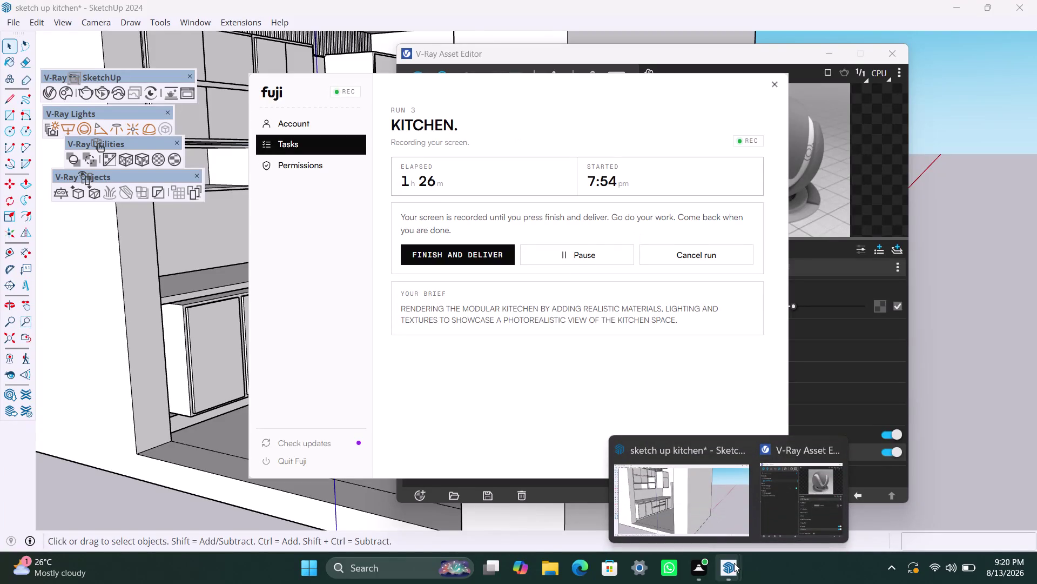
Close Fuji and return to the SketchUp kitchen model window.
click(733, 561)
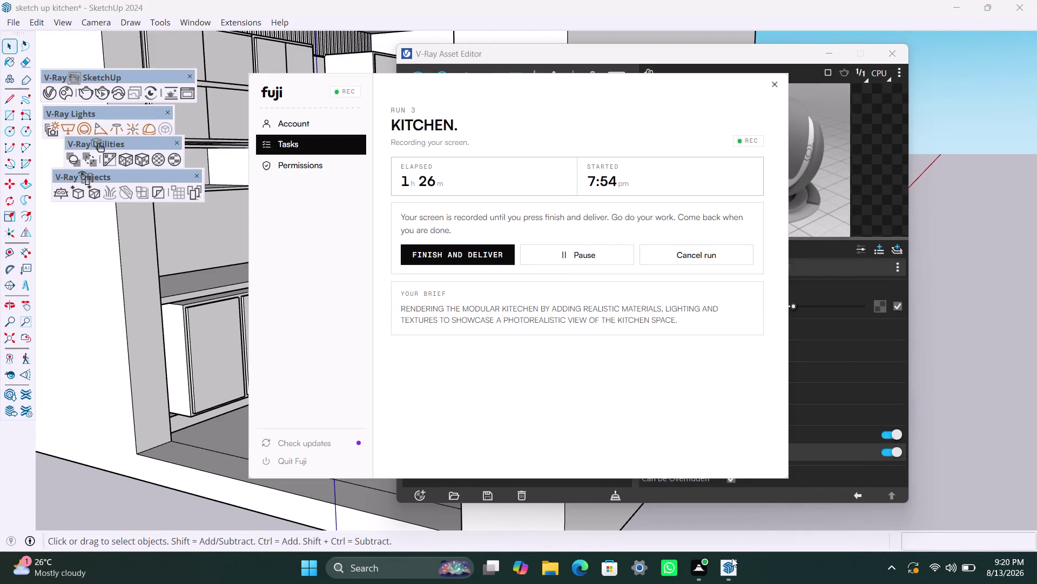
click(731, 566)
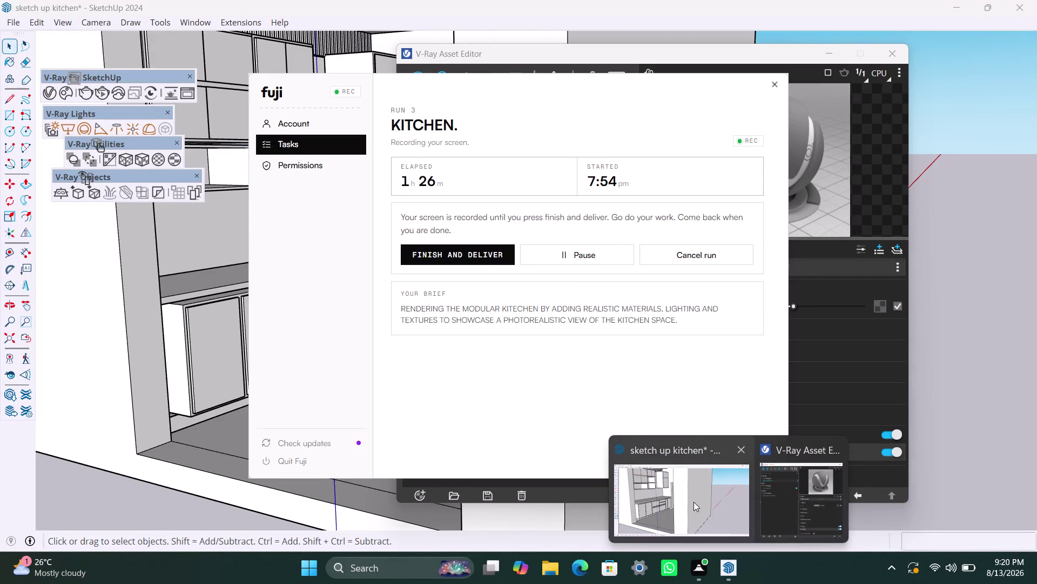
click(694, 501)
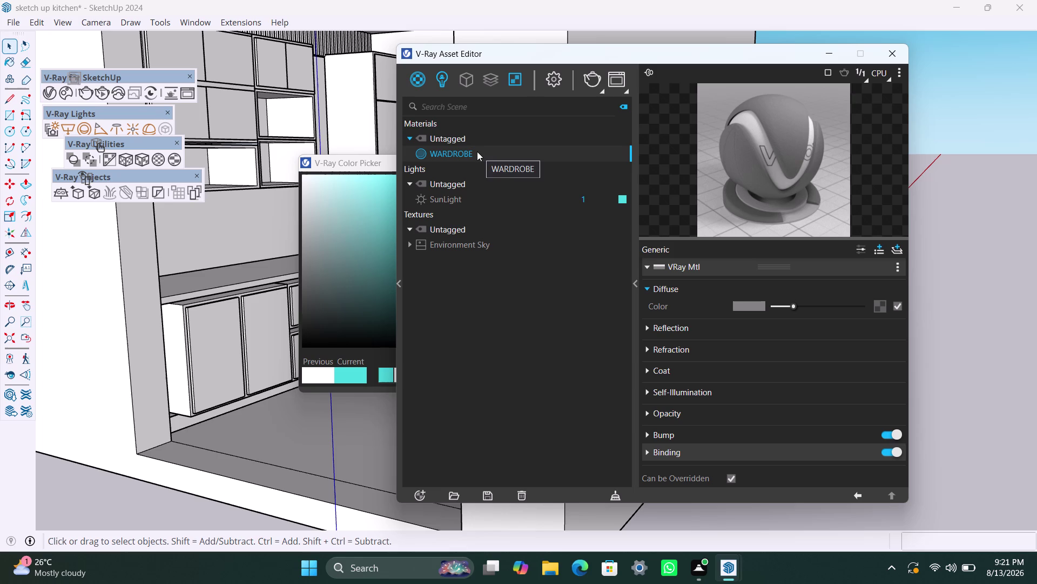
Set the WARDROBE material's diffuse colour to a dark, muted teal.
click(752, 303)
click(497, 261)
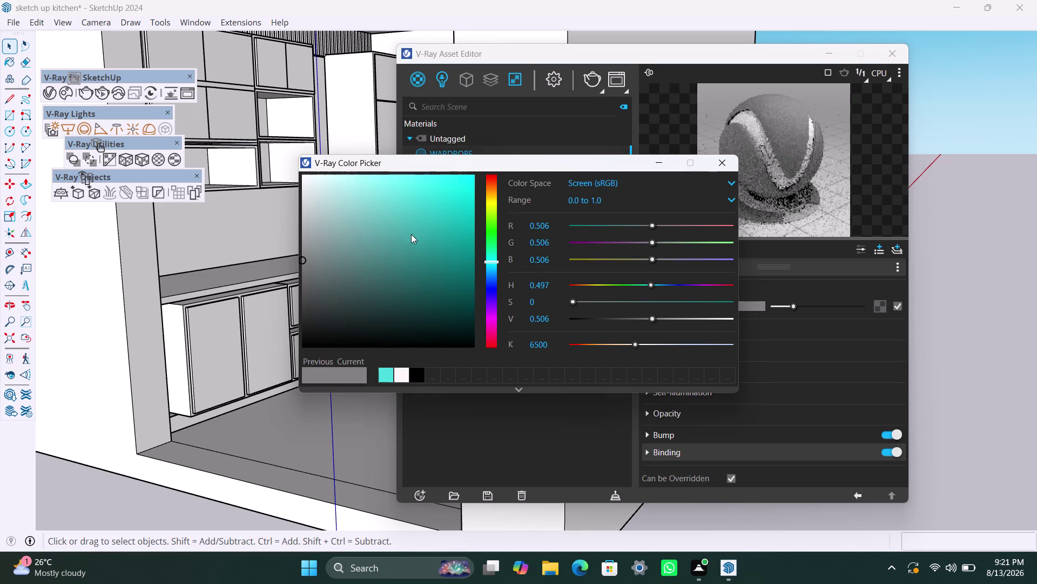
click(418, 200)
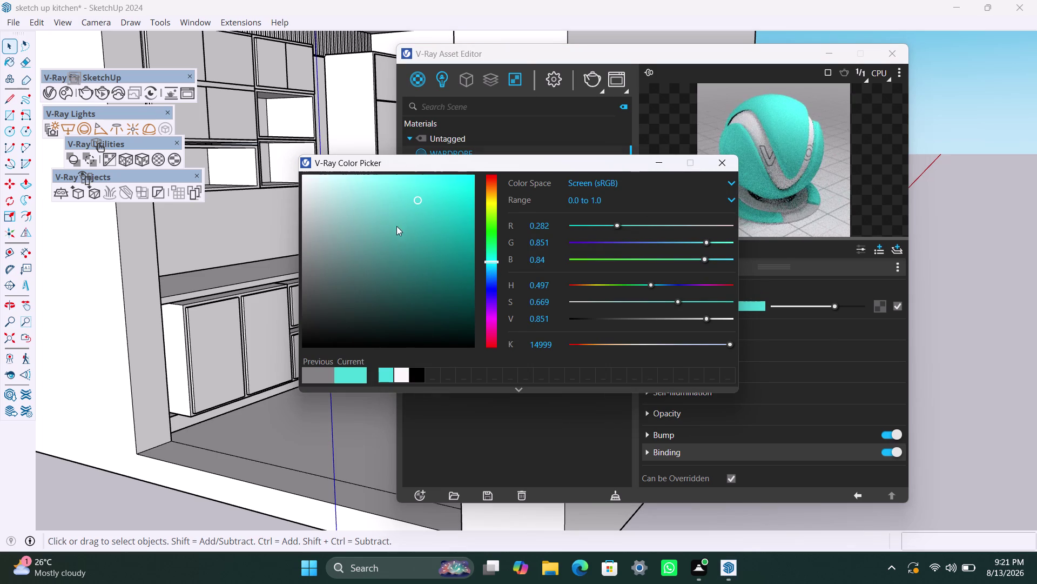
click(389, 370)
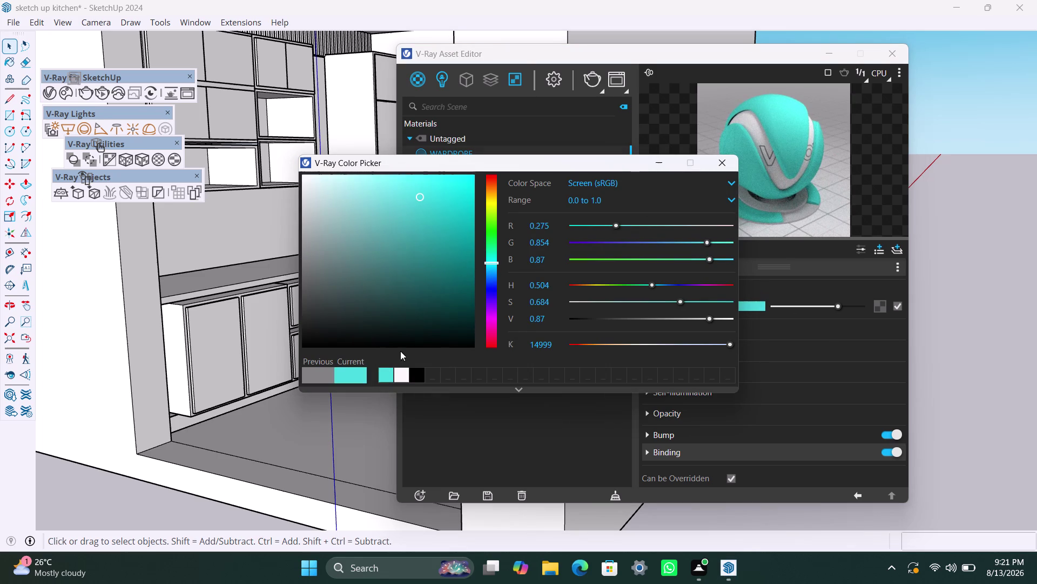
click(399, 221)
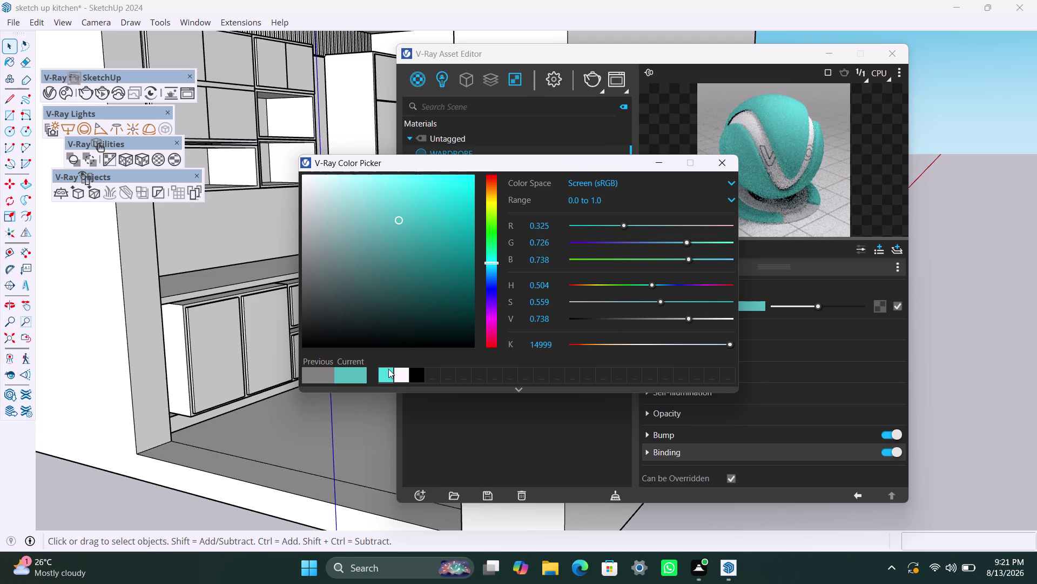
click(418, 253)
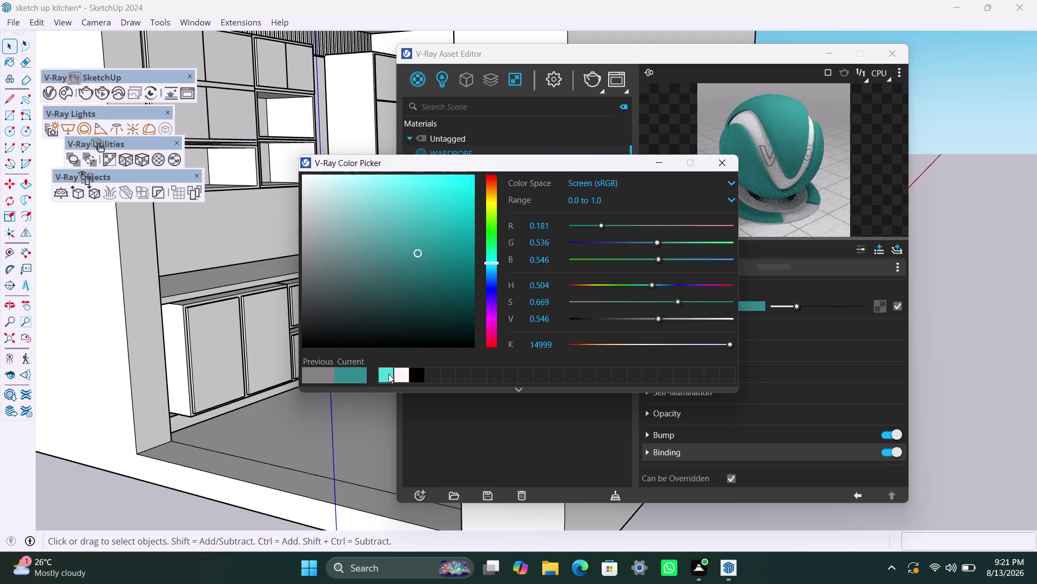
click(347, 373)
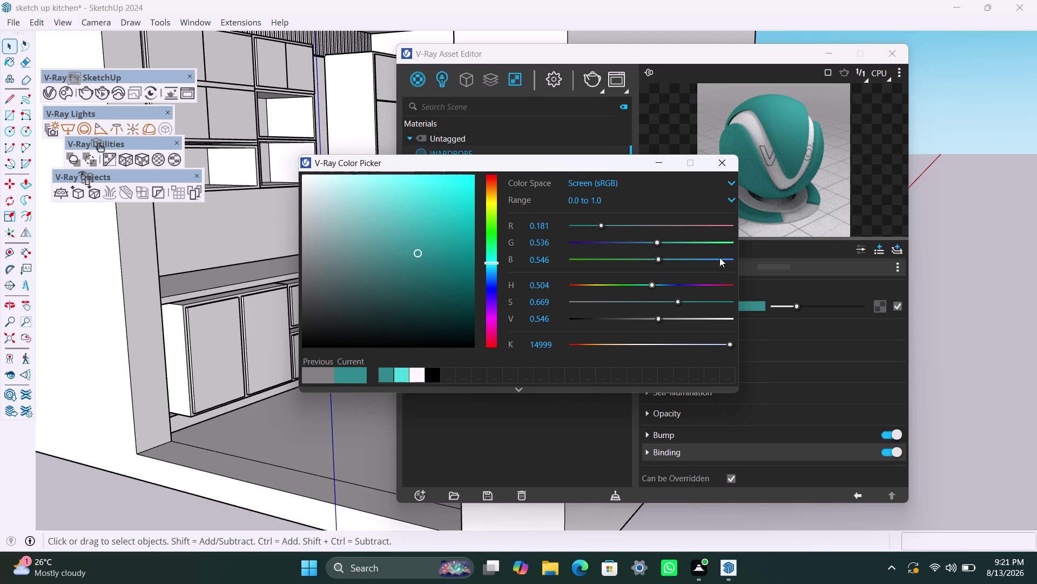
click(660, 167)
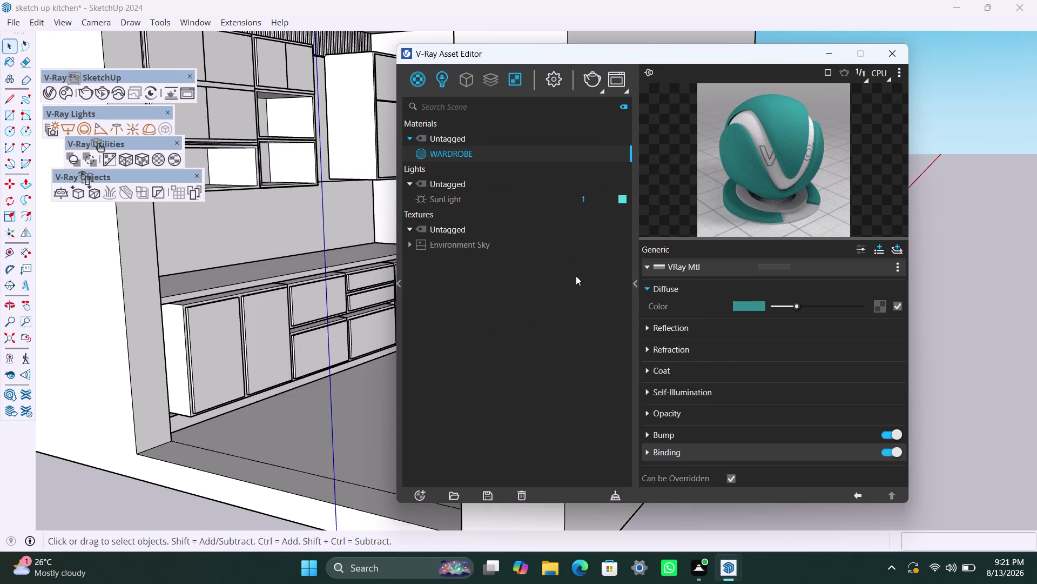
Apply WARDROBE to the left lower cabinet door and its neighbouring door.
right_click(538, 152)
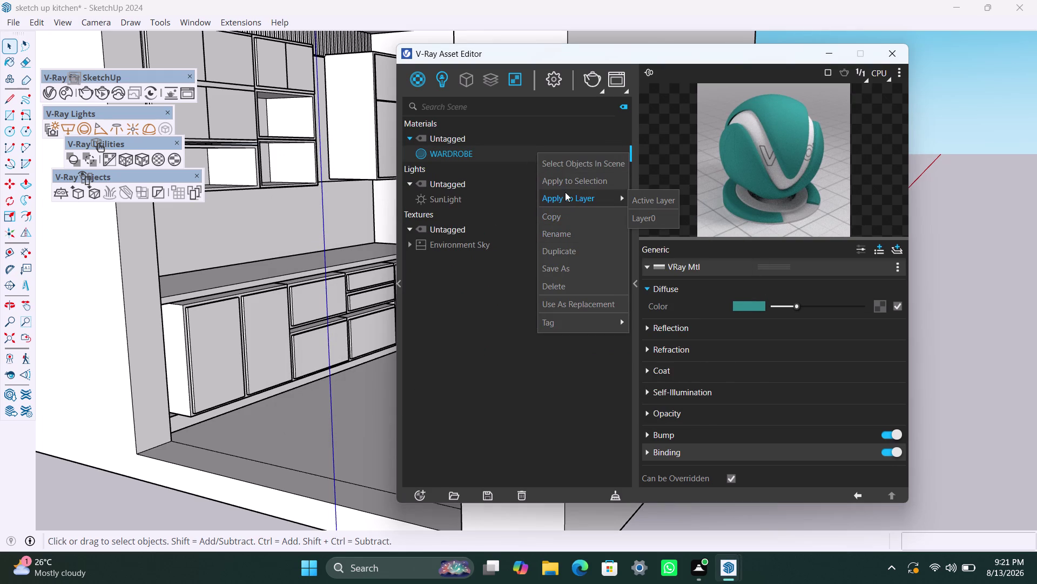
click(231, 334)
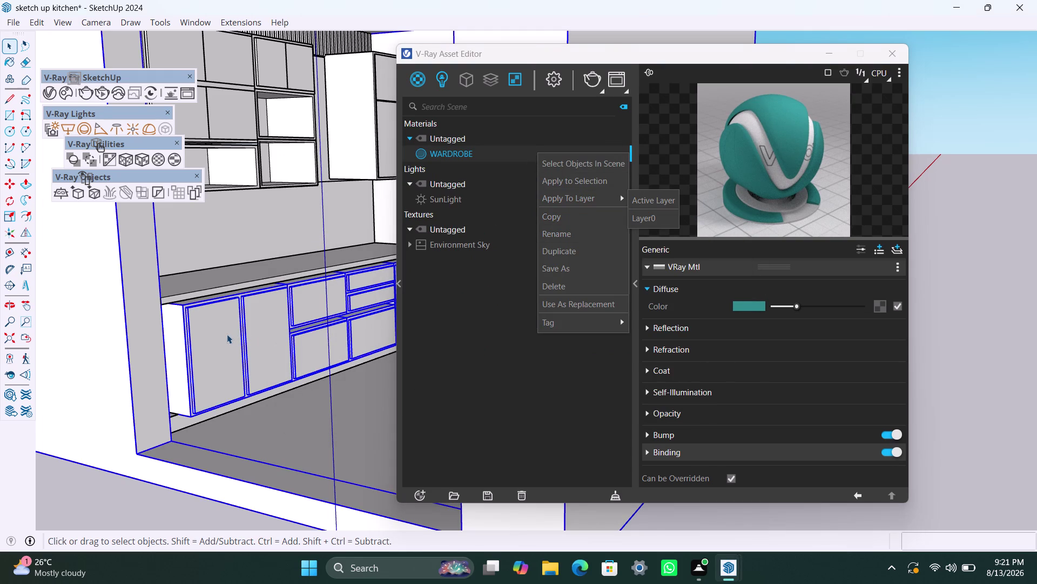
double_click(227, 334)
click(213, 339)
double_click(213, 339)
double_click(211, 338)
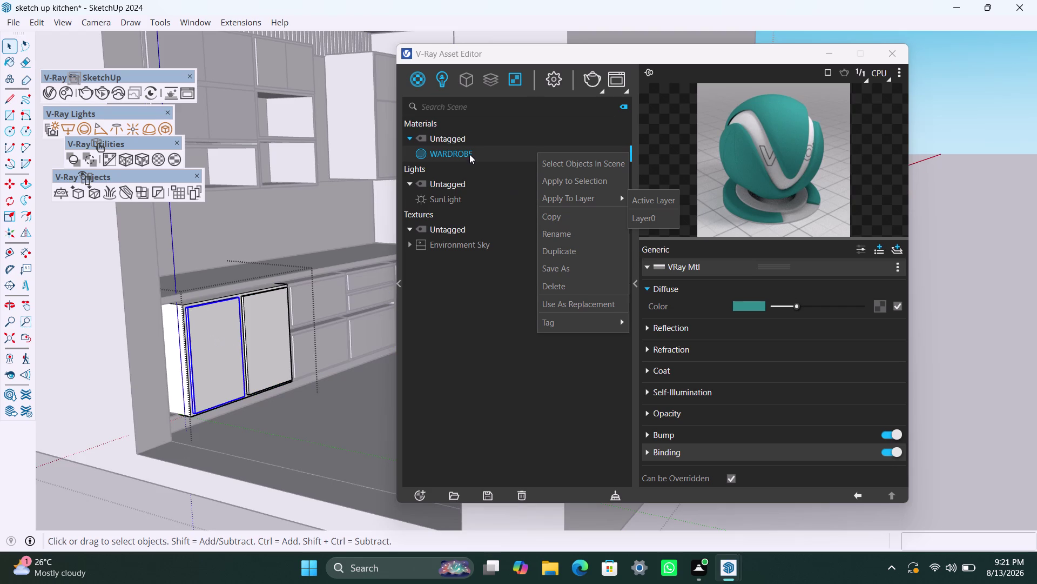
click(562, 181)
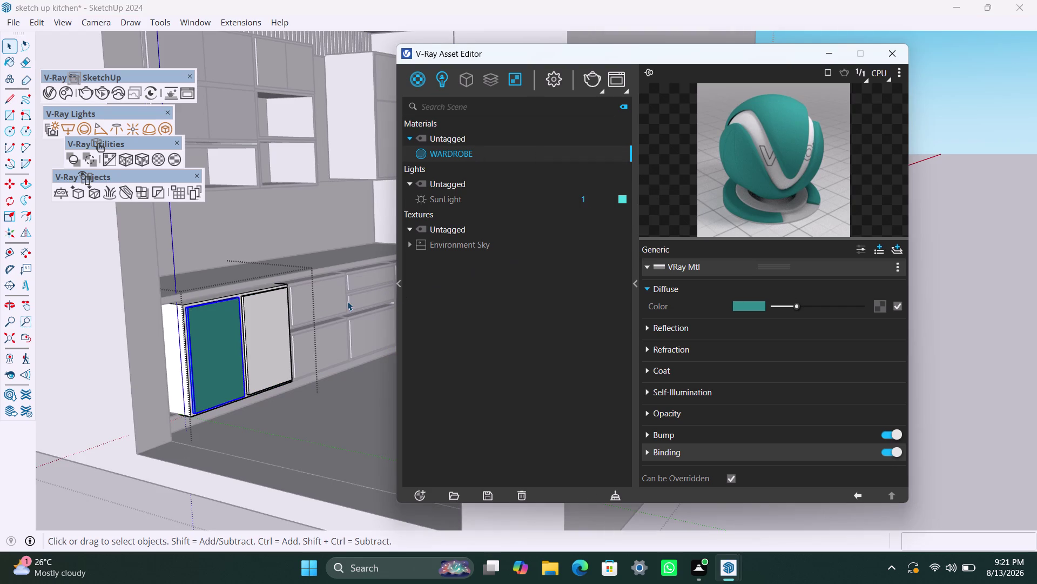
click(284, 317)
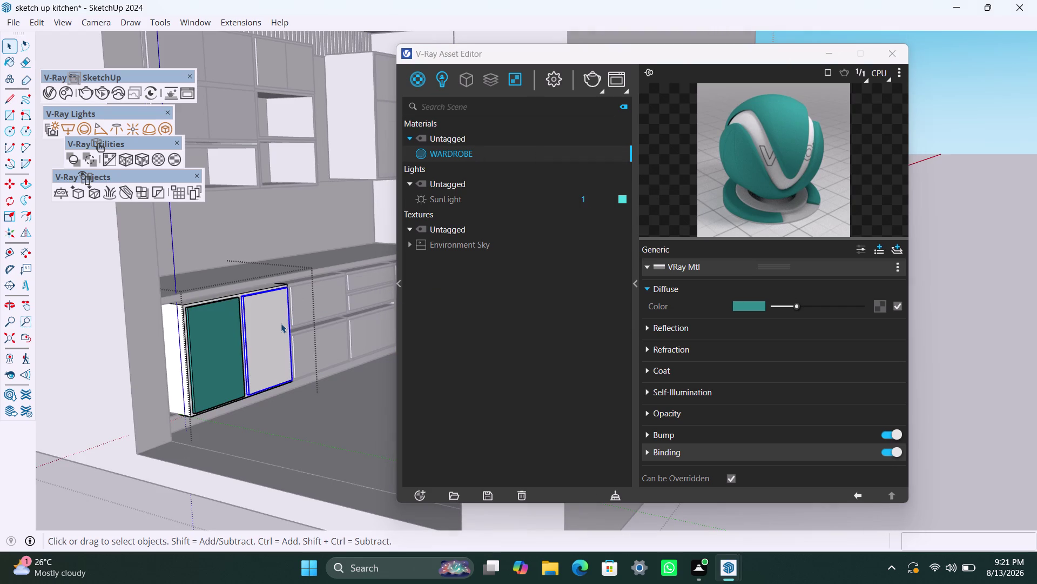
scroll(up, 3)
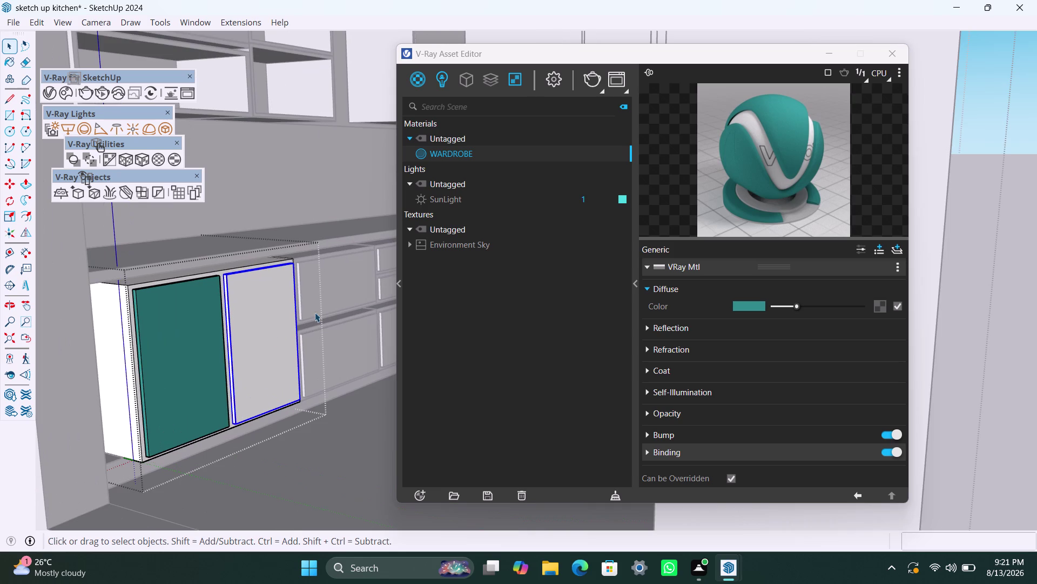
right_click(487, 156)
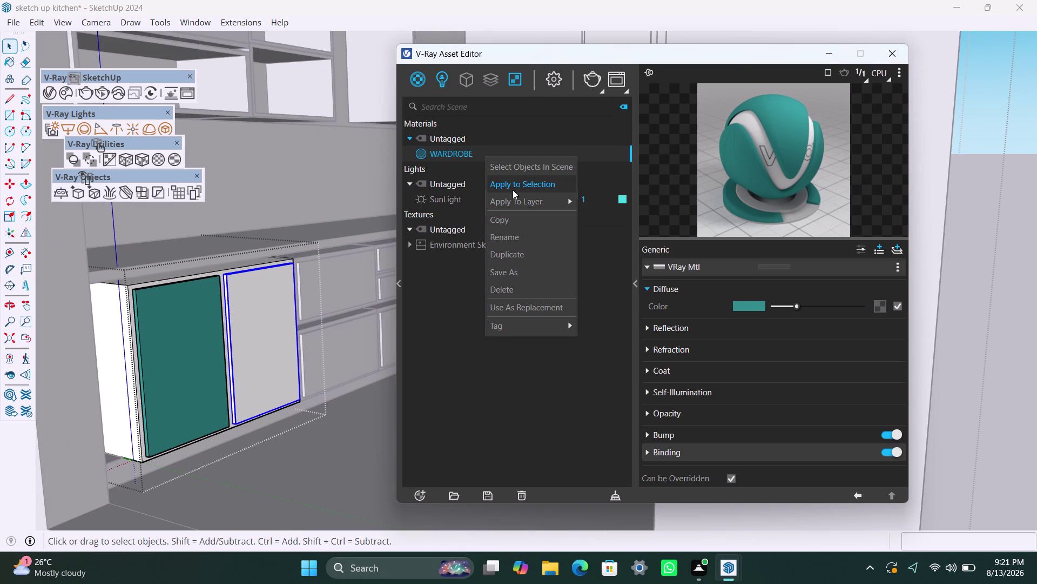
click(514, 189)
Apply WARDROBE to the drawer front beside the doors.
triple_click(339, 280)
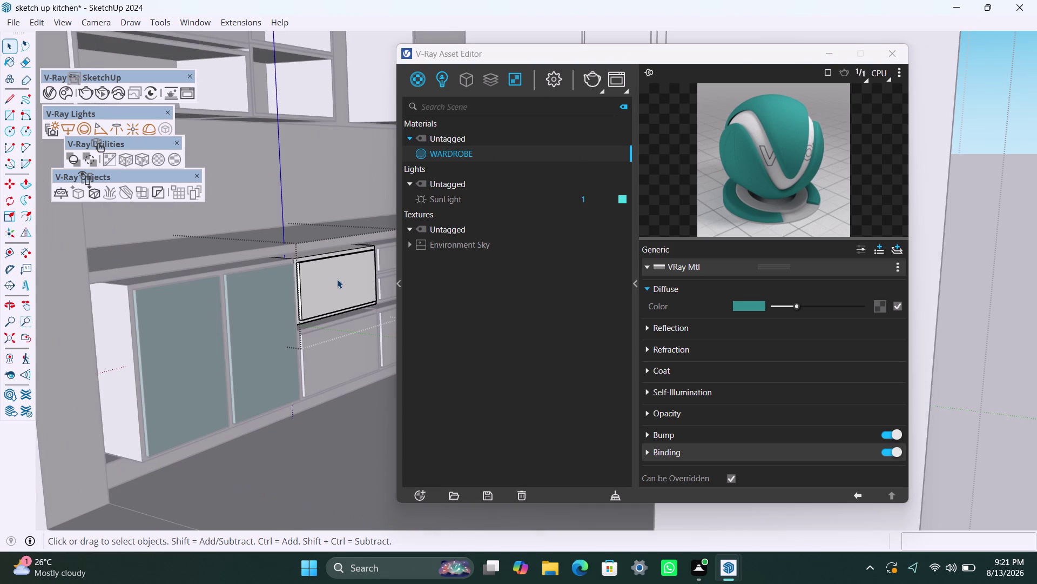
double_click(337, 279)
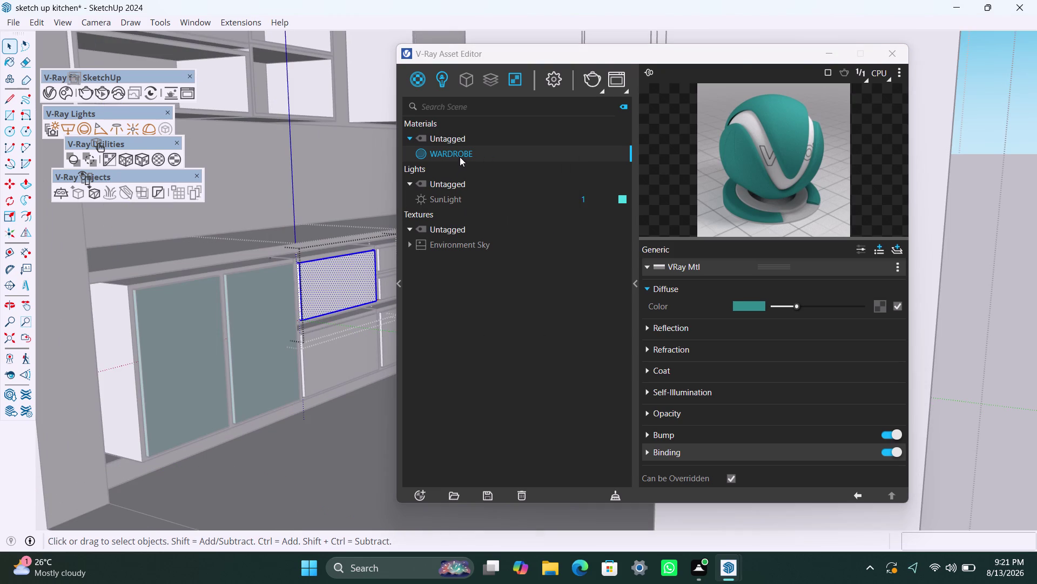
click(460, 157)
right_click(460, 156)
click(498, 189)
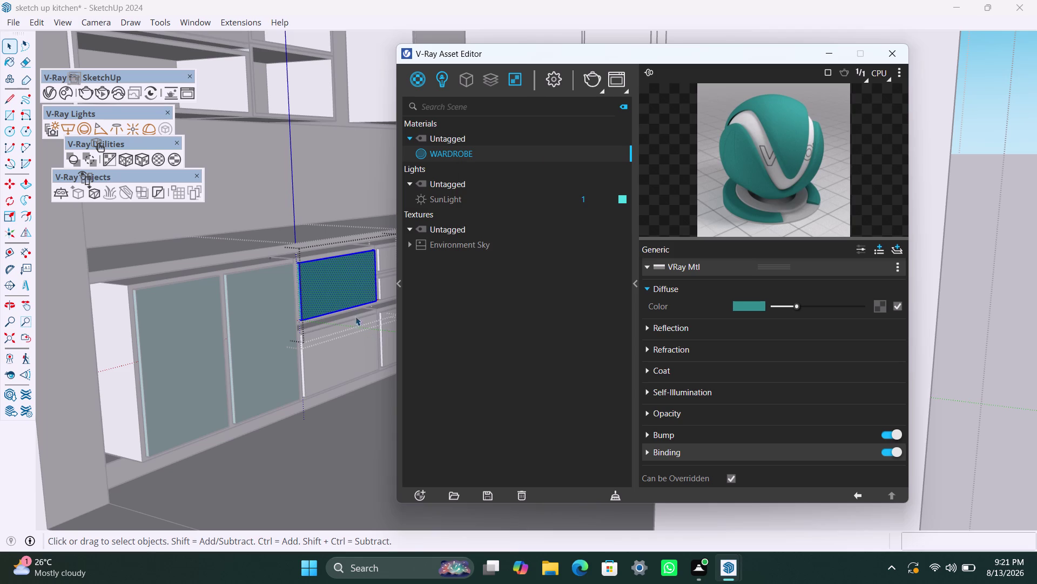
scroll(up, 3)
Apply WARDROBE to the lower drawer front.
double_click(322, 354)
click(322, 354)
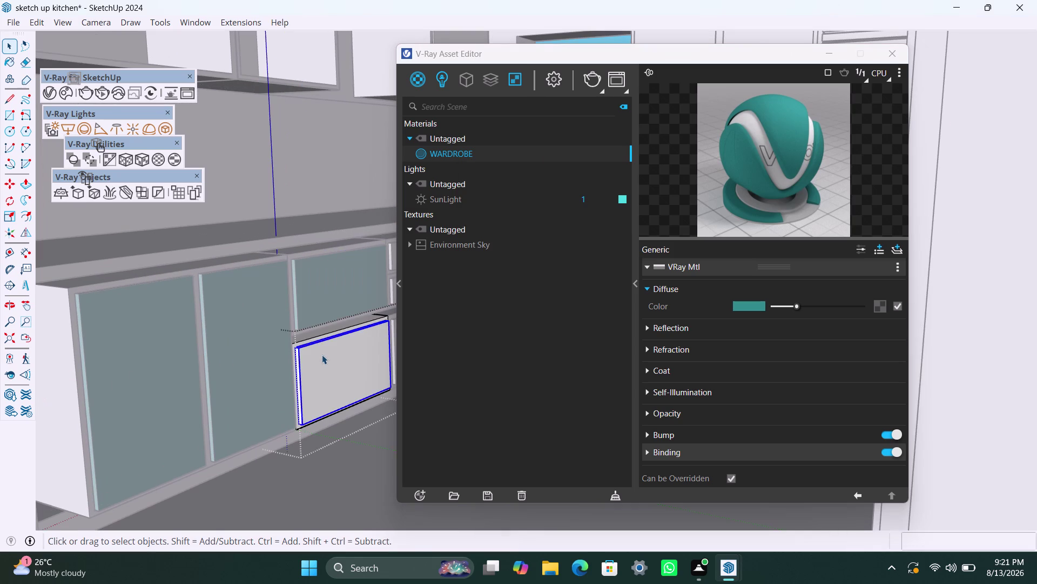
double_click(322, 354)
right_click(445, 154)
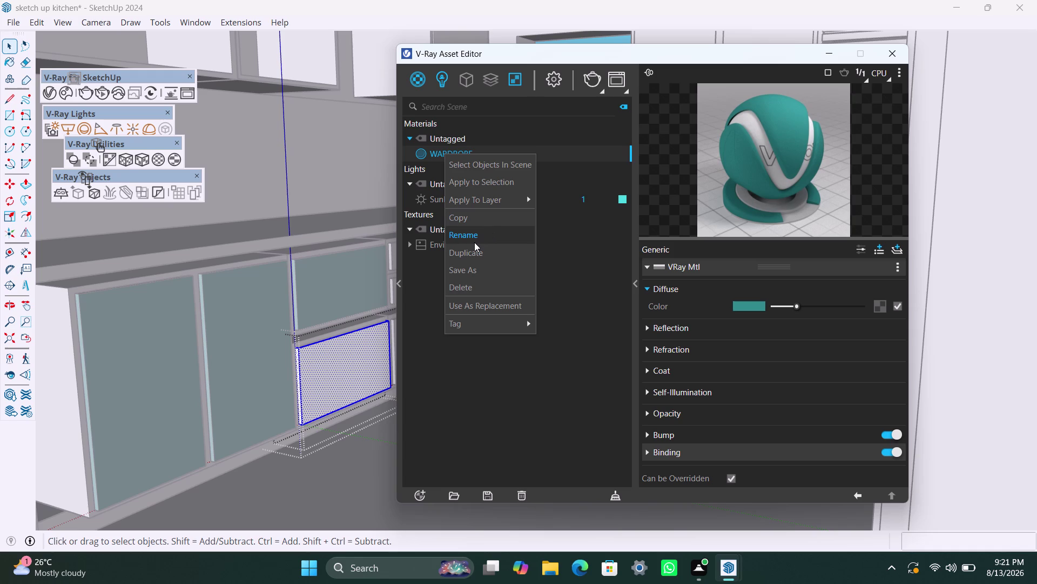
click(478, 184)
scroll(down, 3)
scroll(down, 3)
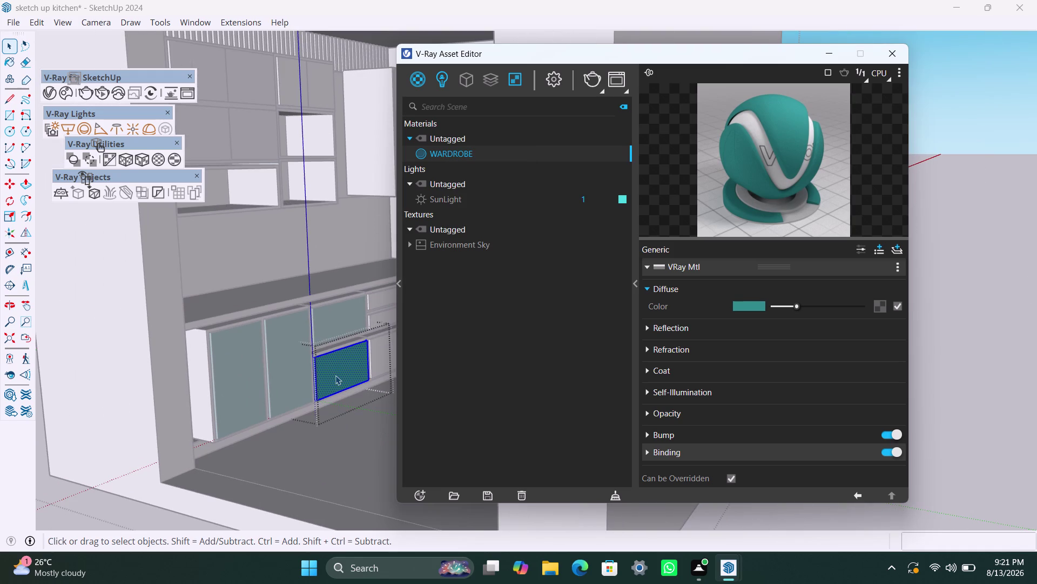
Orbit to the counter's end and select another drawer front.
middle_drag(336, 375, 200, 401)
middle_drag(221, 368, 229, 371)
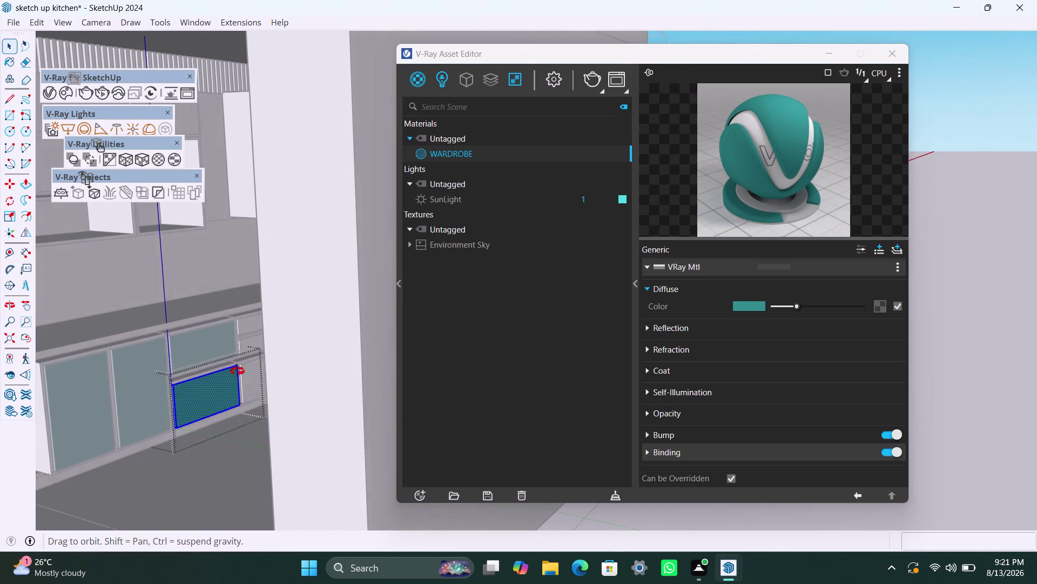
middle_drag(229, 371, 287, 372)
scroll(up, 3)
triple_click(232, 328)
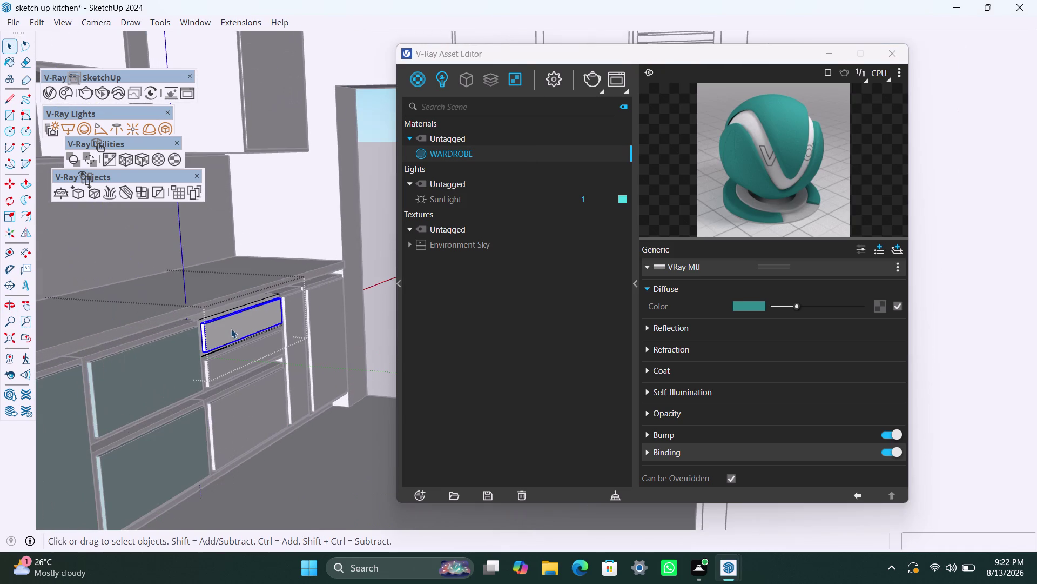
right_click(441, 156)
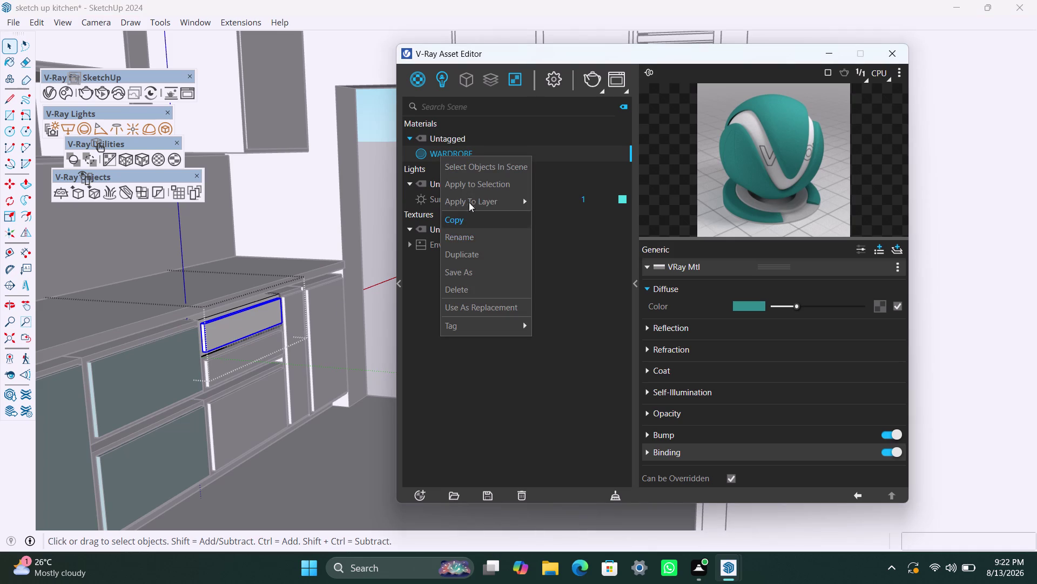
click(471, 185)
Select the narrow drawer front below it.
double_click(259, 349)
triple_click(258, 349)
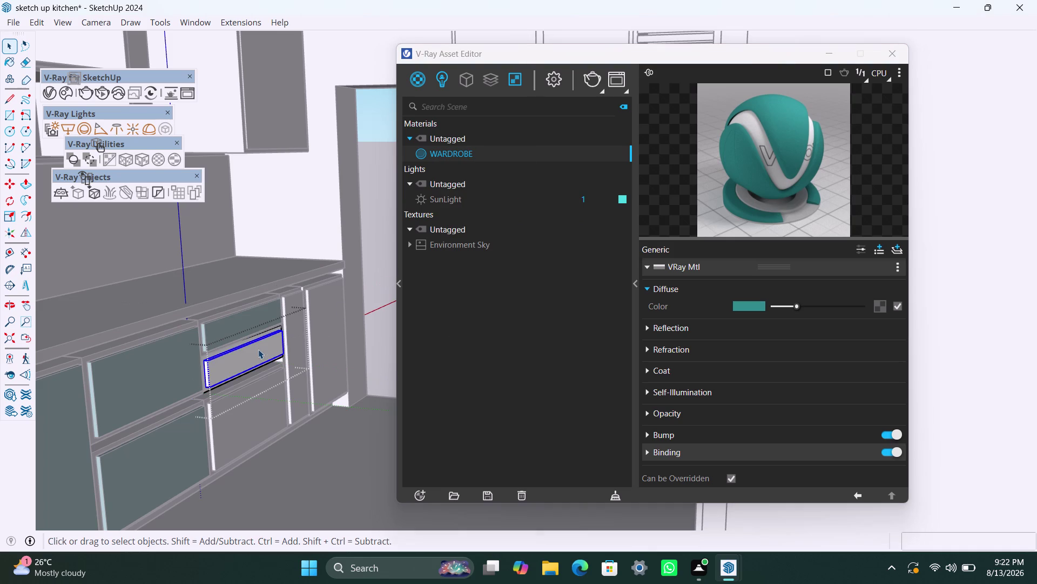
click(258, 349)
click(259, 349)
triple_click(258, 349)
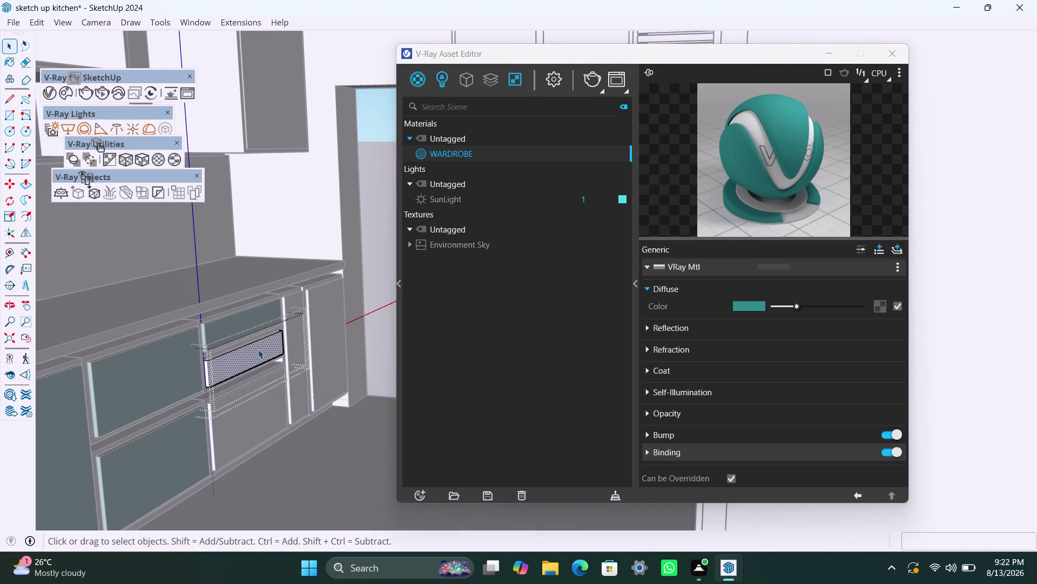
right_click(454, 154)
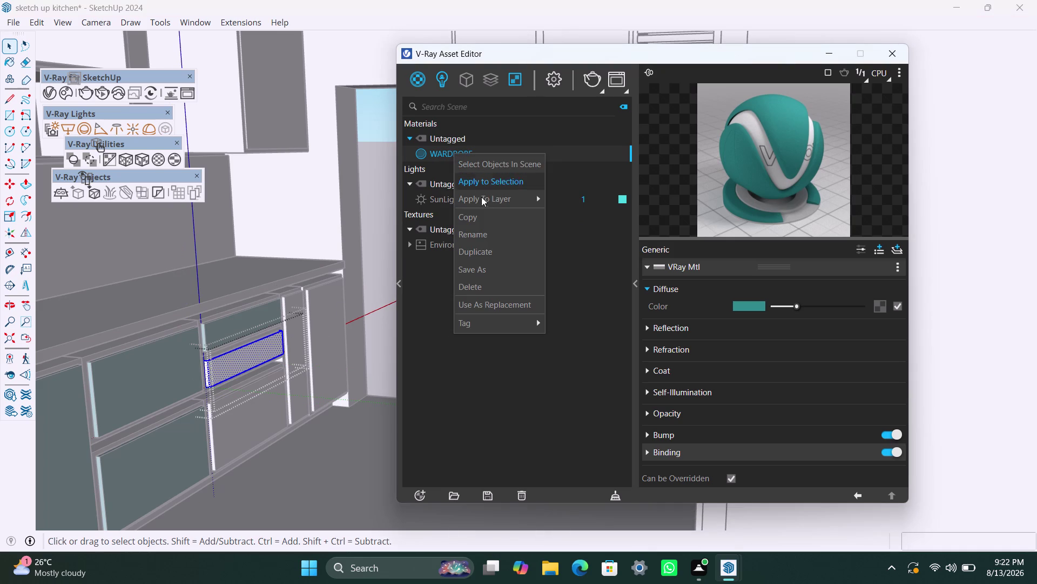
click(481, 185)
Apply WARDROBE to the lower drawer front and the narrow end panel.
triple_click(250, 415)
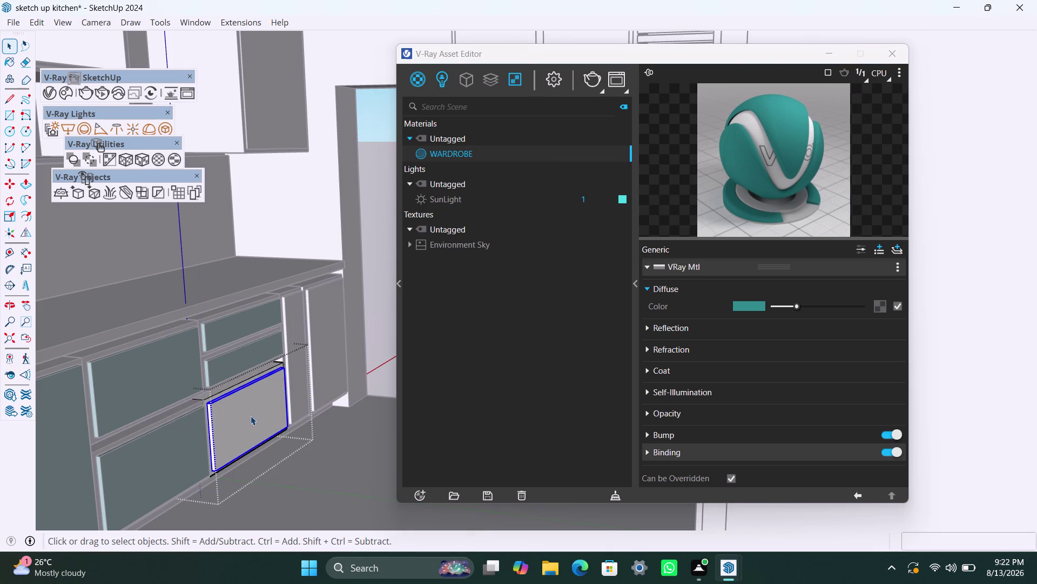
right_click(463, 154)
click(492, 188)
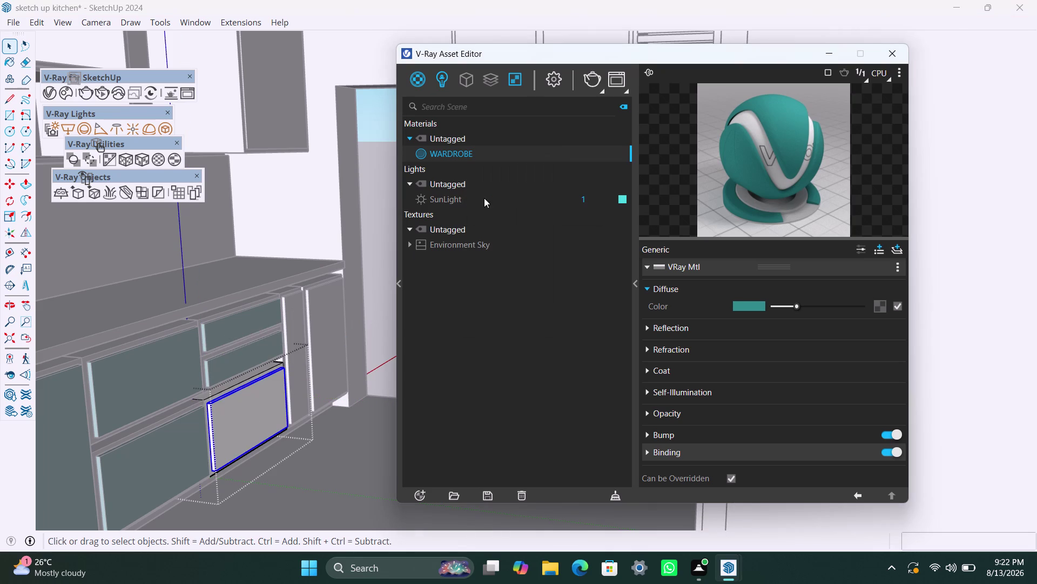
triple_click(291, 330)
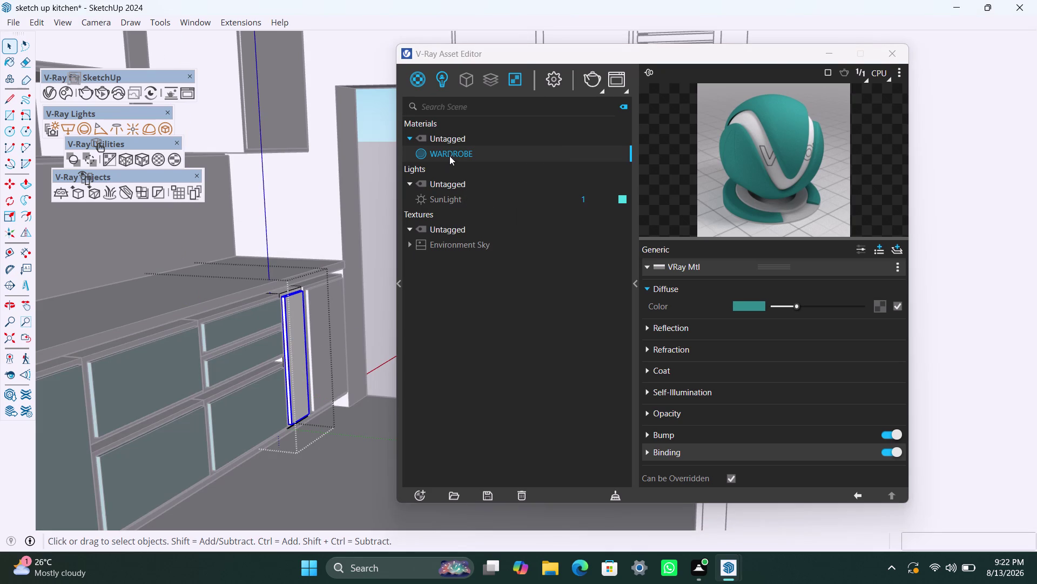
right_click(449, 156)
click(485, 187)
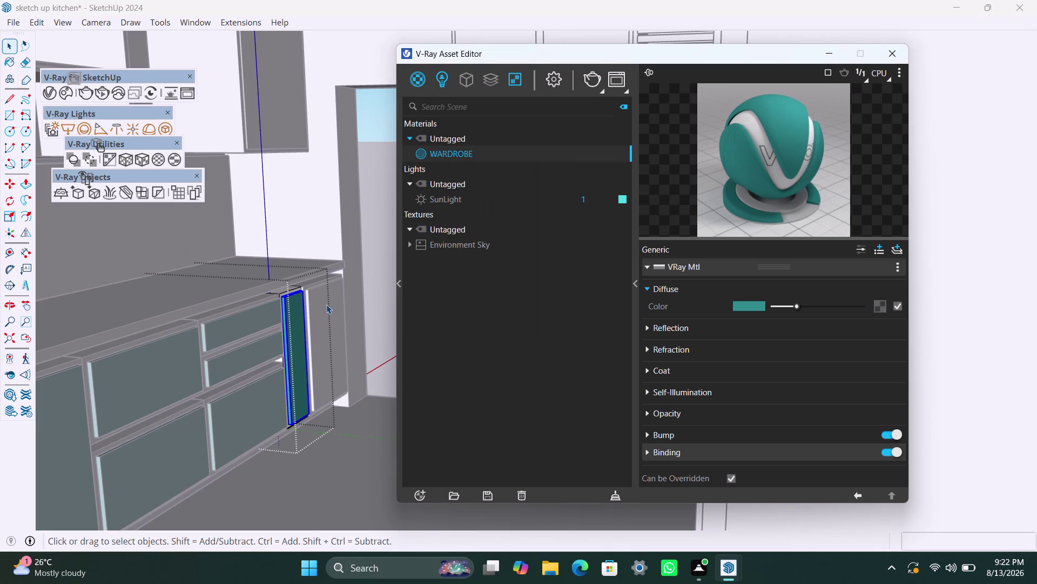
Apply WARDROBE to the tall end door.
triple_click(327, 304)
double_click(311, 300)
triple_click(317, 297)
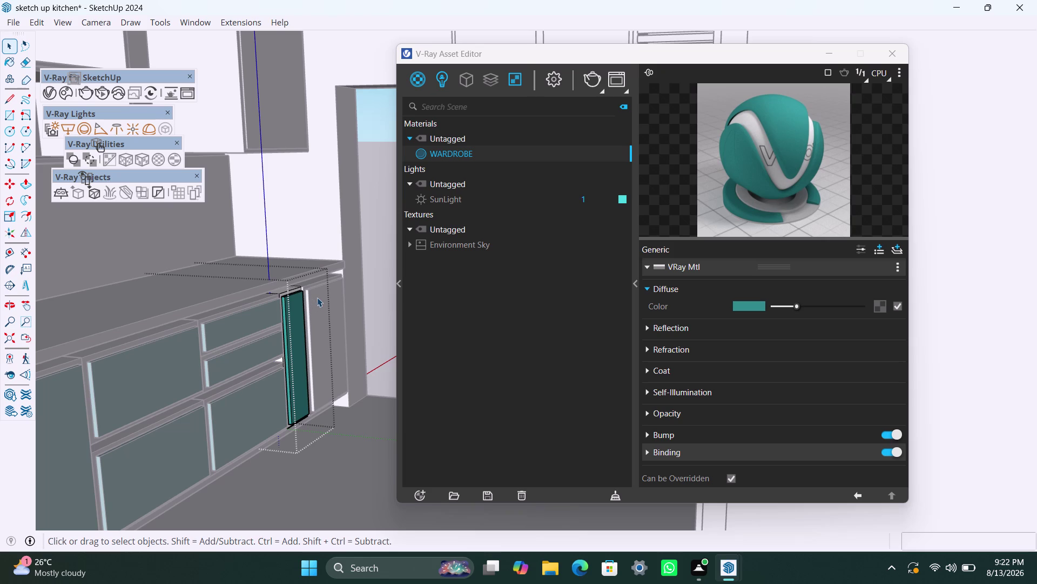
click(318, 297)
triple_click(339, 292)
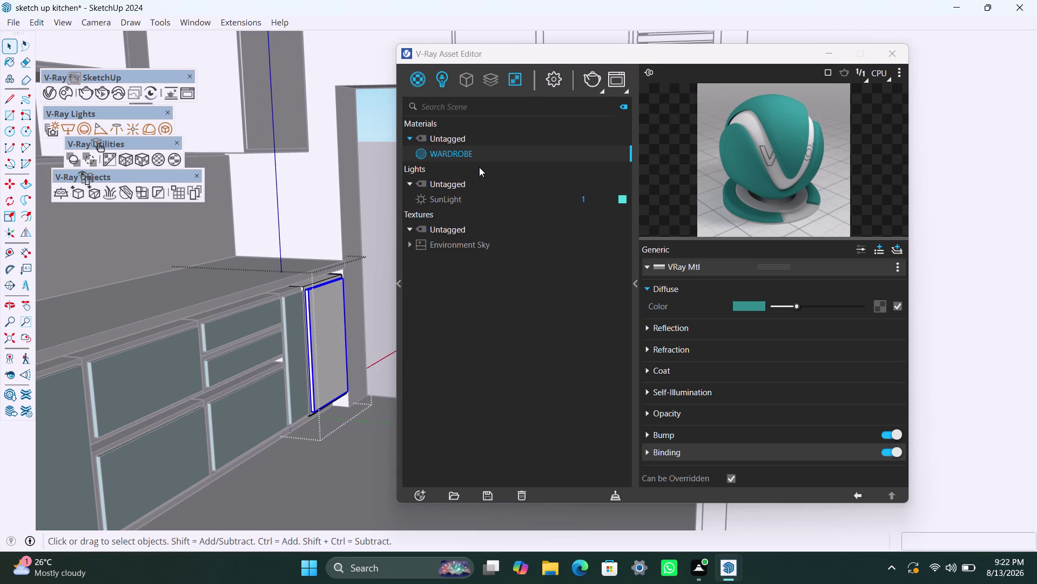
right_click(478, 157)
click(504, 189)
scroll(down, 3)
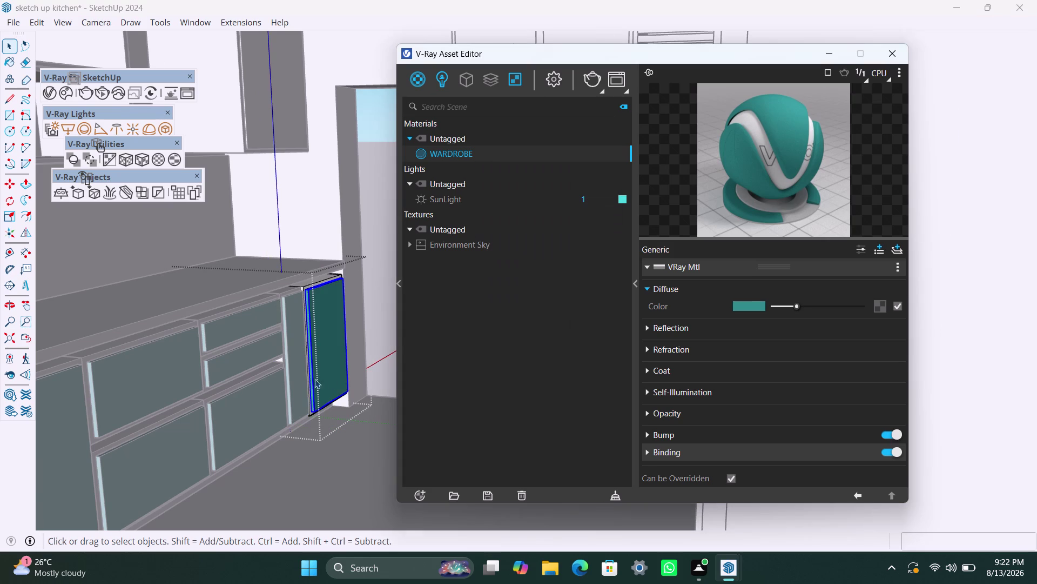
scroll(down, 3)
Orbit to the wall cabinets and apply WARDROBE to the top-left upper door.
middle_drag(223, 366, 192, 382)
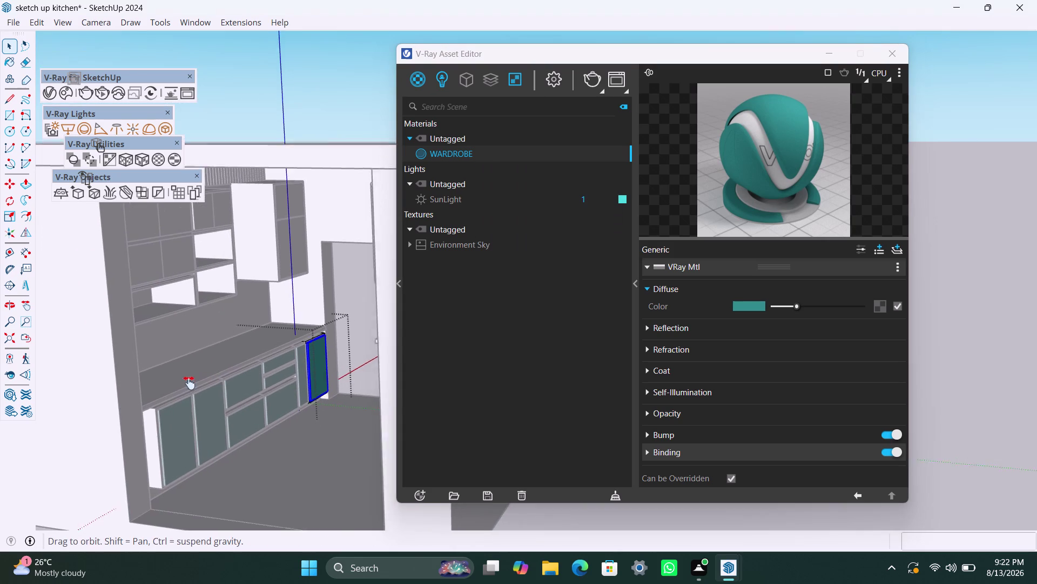
middle_drag(192, 382, 173, 381)
scroll(up, 3)
scroll(down, 3)
scroll(down, 3)
middle_drag(256, 341, 256, 342)
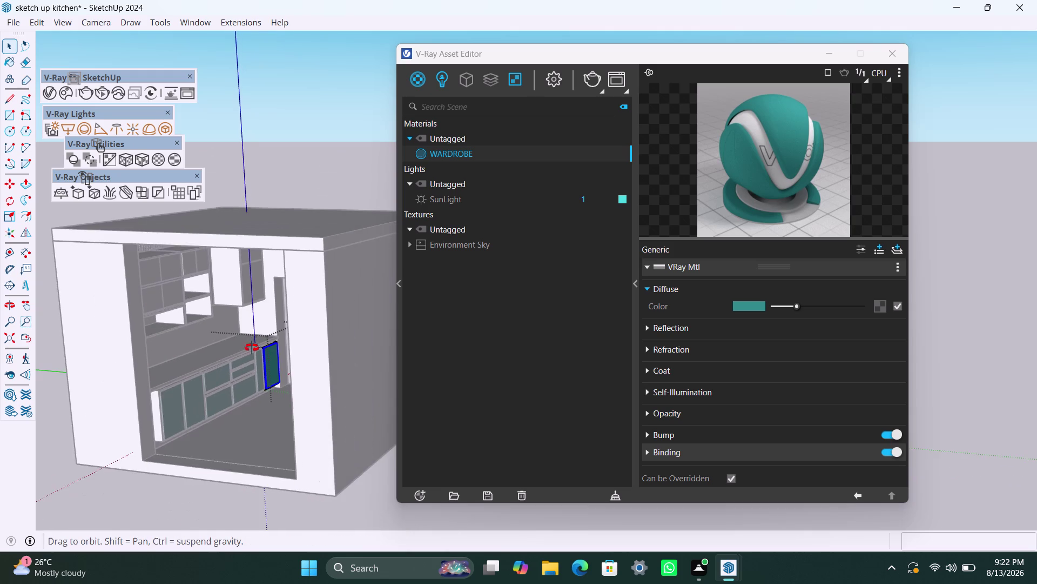
middle_drag(257, 342, 197, 306)
scroll(up, 3)
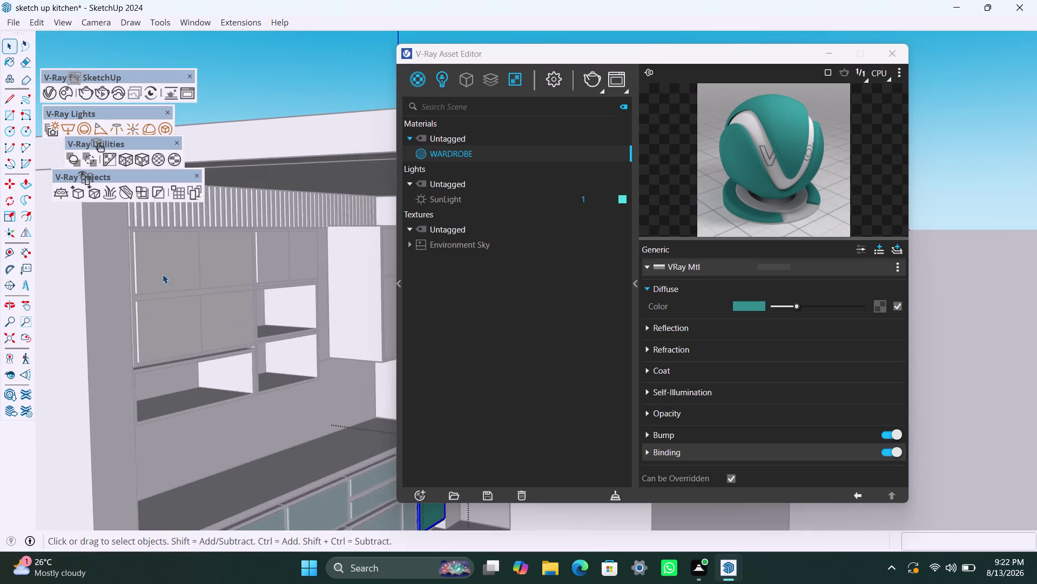
double_click(162, 274)
double_click(162, 275)
double_click(162, 274)
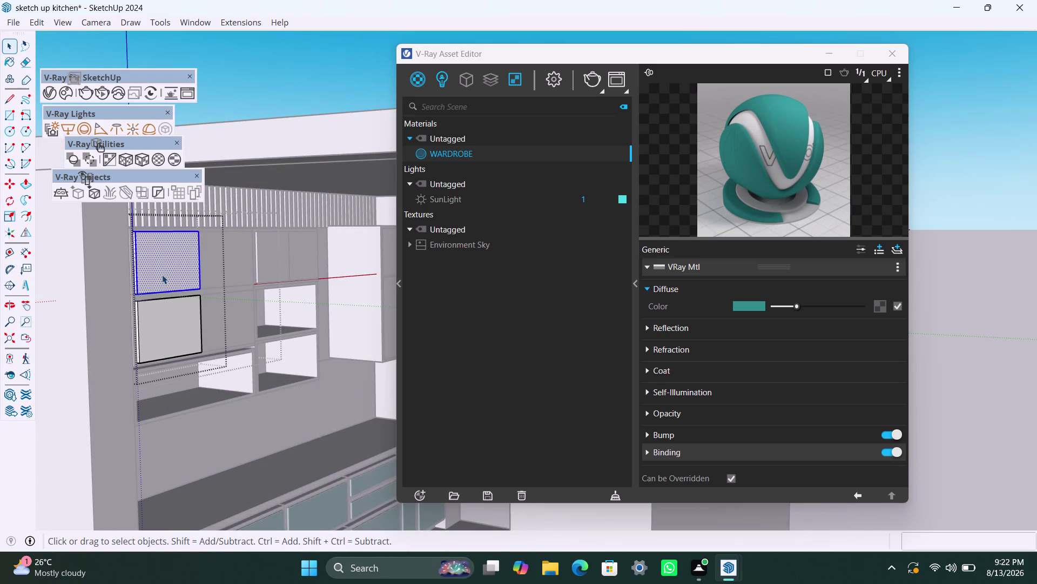
right_click(450, 157)
click(483, 189)
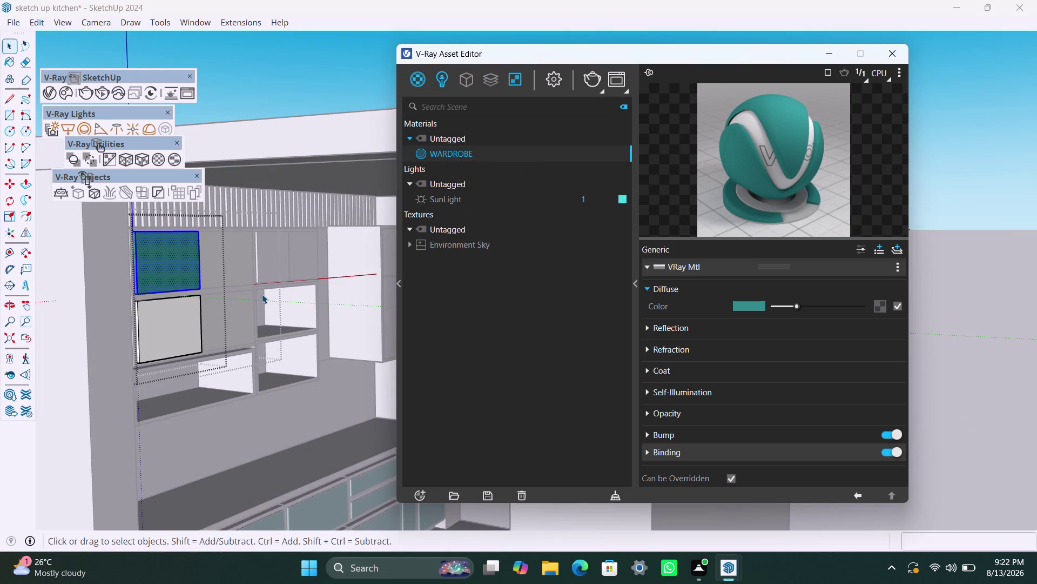
Apply WARDROBE to the lower-left upper door.
triple_click(170, 315)
click(170, 315)
right_click(469, 151)
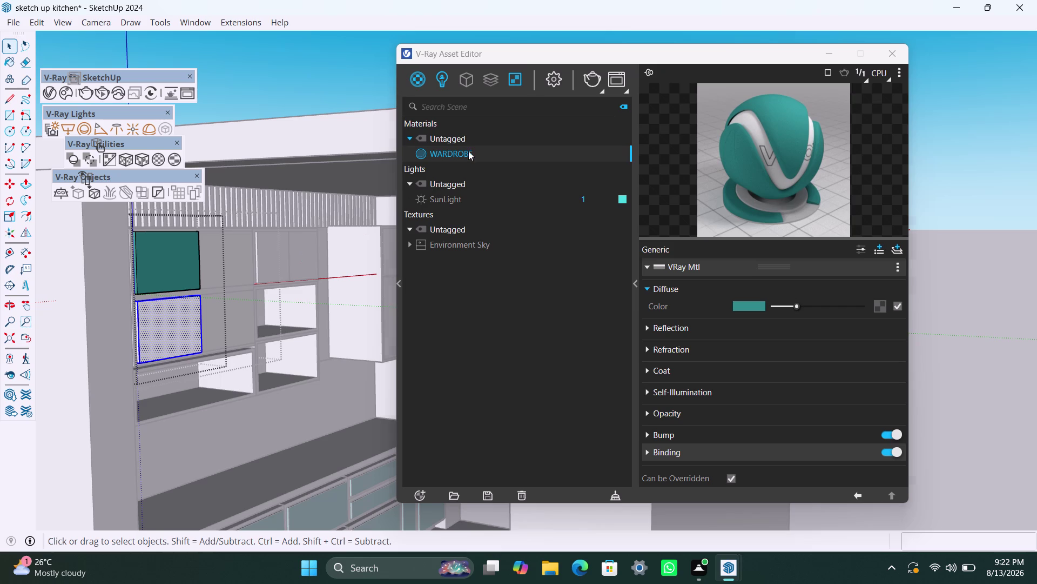
click(499, 179)
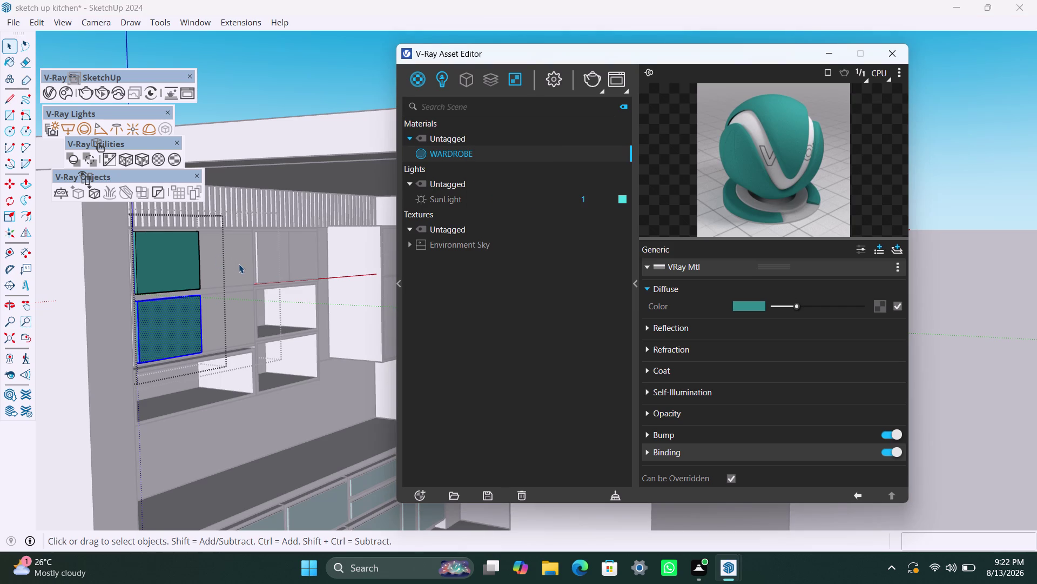
Apply WARDROBE to the next upper door and the door beneath it.
double_click(231, 262)
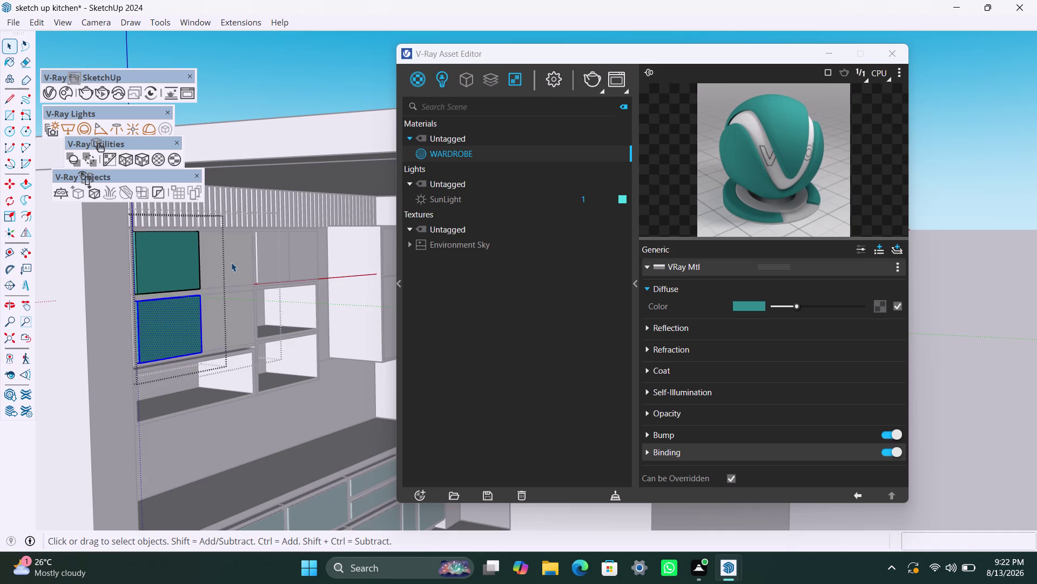
double_click(231, 262)
double_click(231, 262)
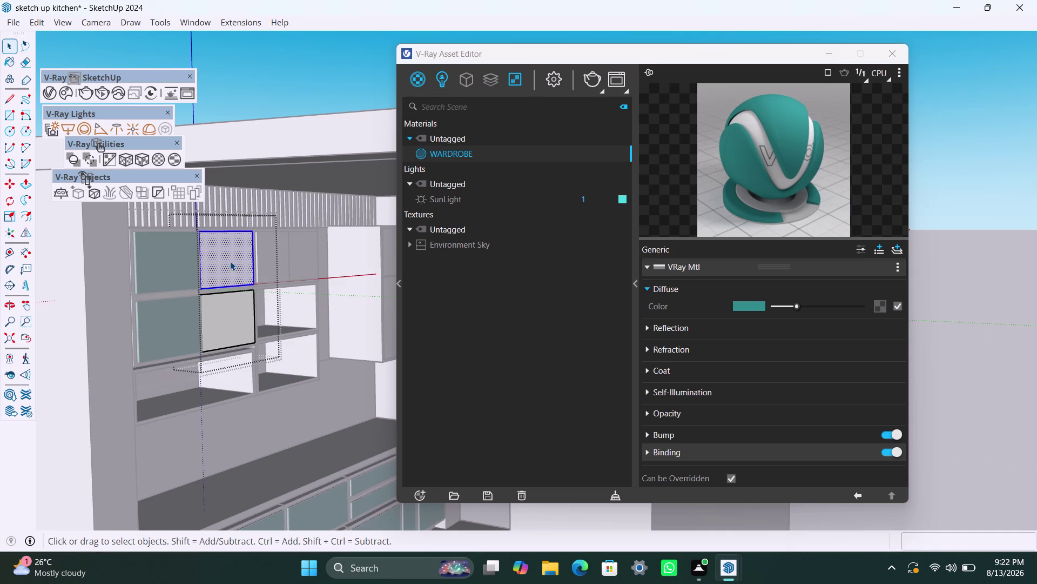
right_click(457, 158)
click(492, 188)
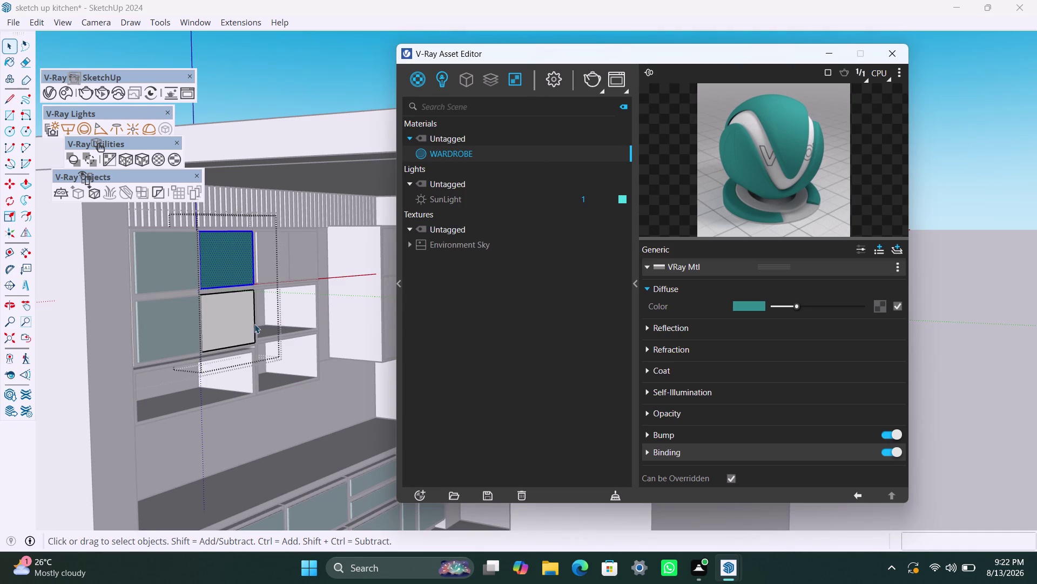
double_click(251, 324)
click(252, 324)
double_click(251, 324)
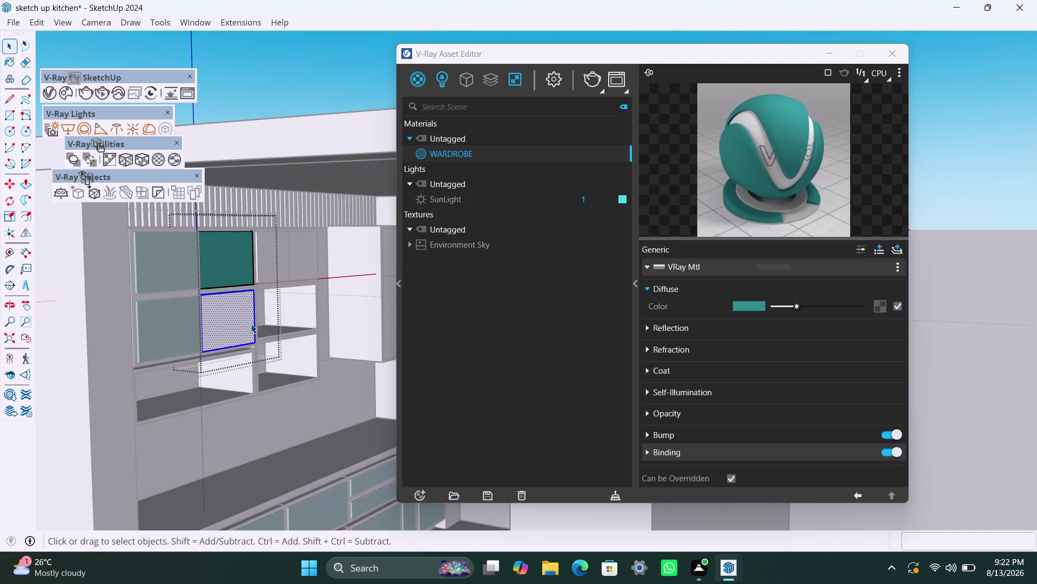
right_click(470, 153)
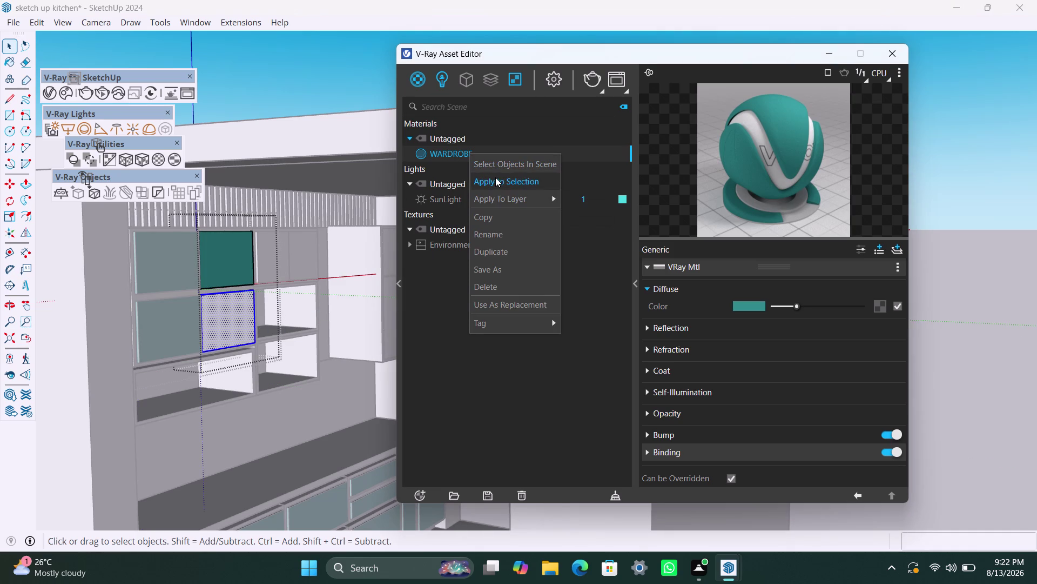
click(496, 177)
Apply WARDROBE to the small upper cabinet door.
double_click(304, 256)
double_click(305, 256)
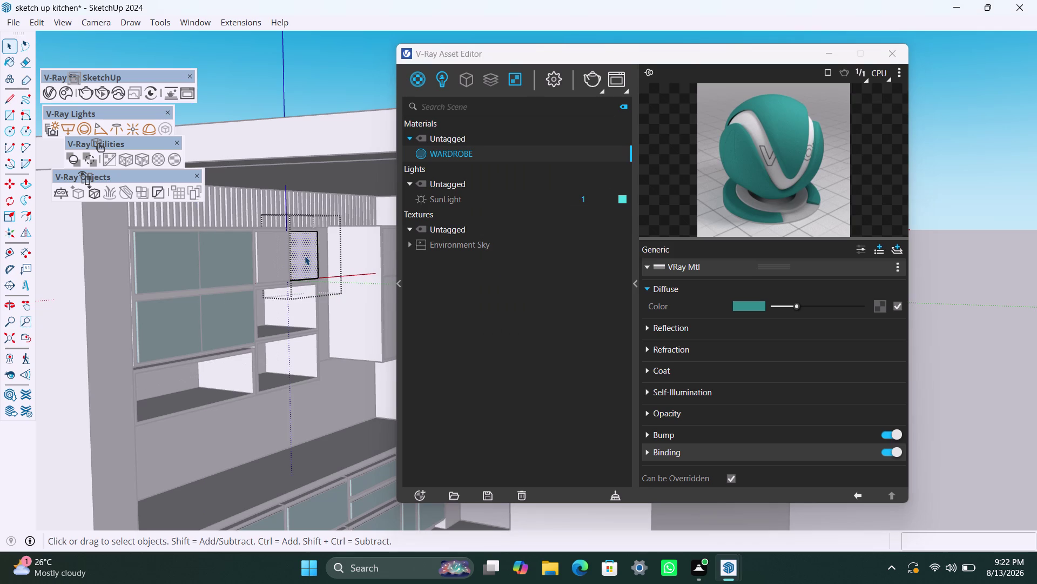
right_click(458, 154)
click(495, 182)
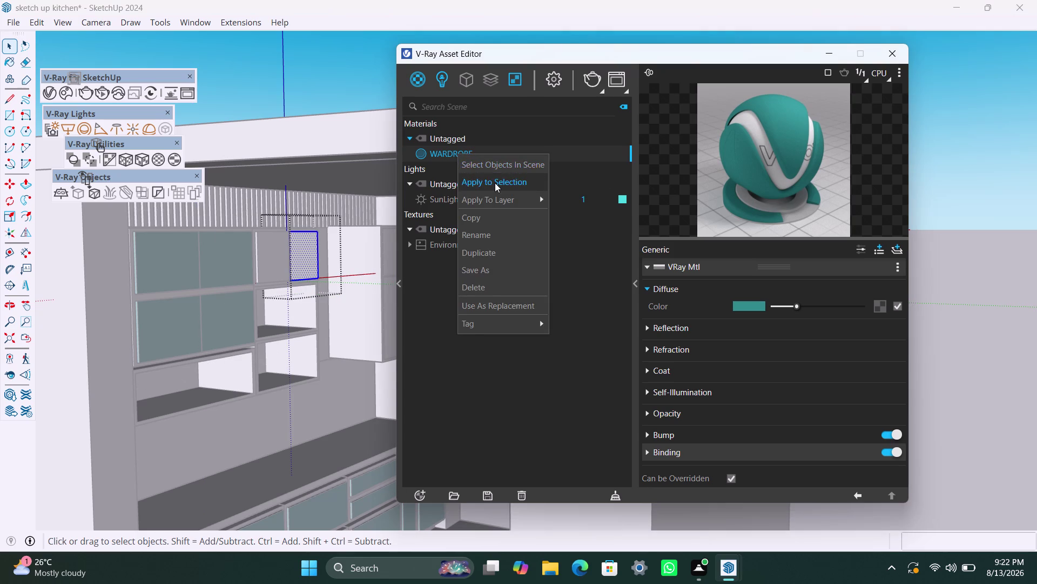
triple_click(276, 241)
right_click(451, 156)
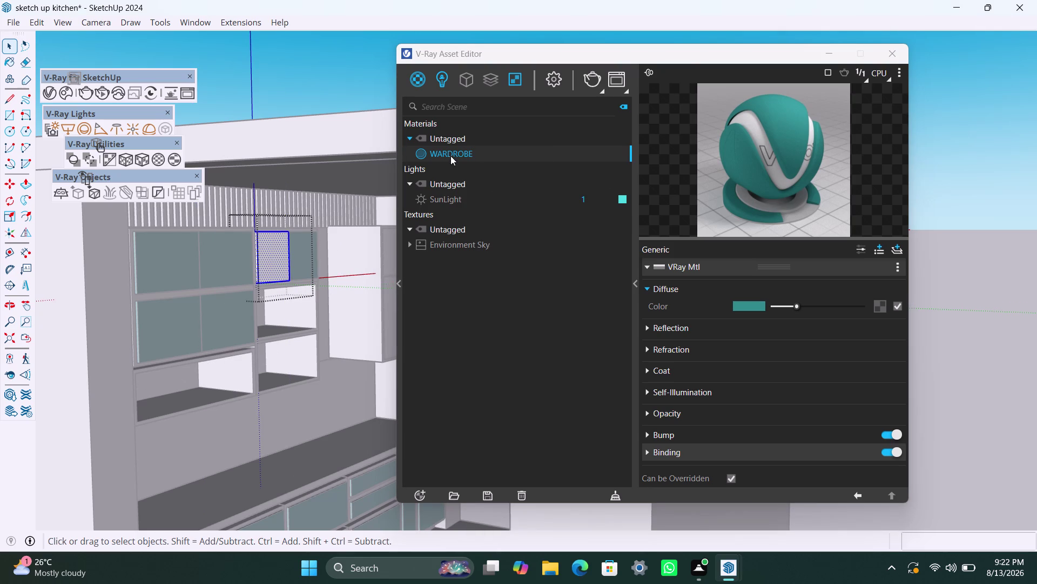
click(481, 187)
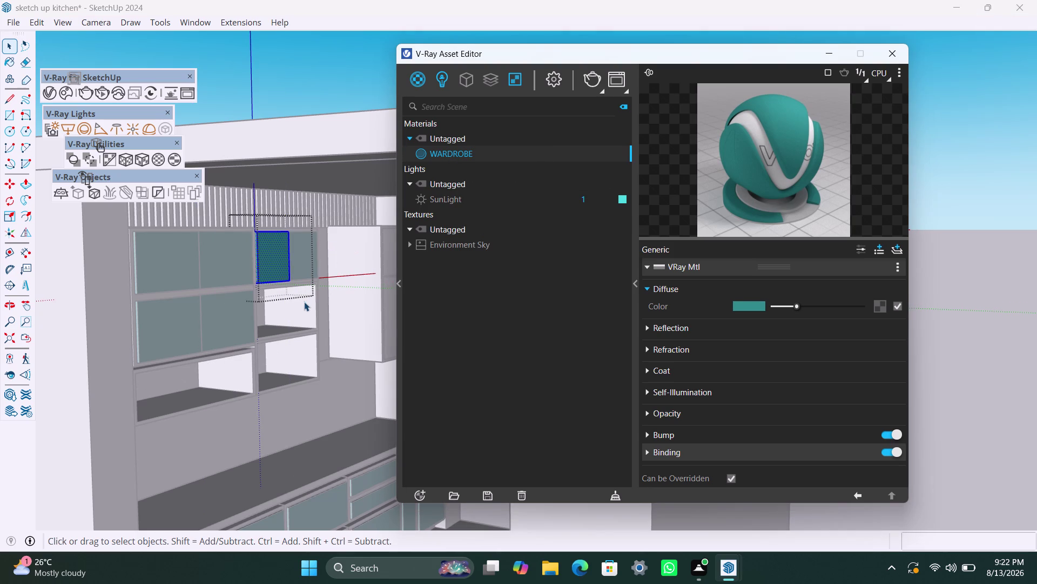
scroll(down, 3)
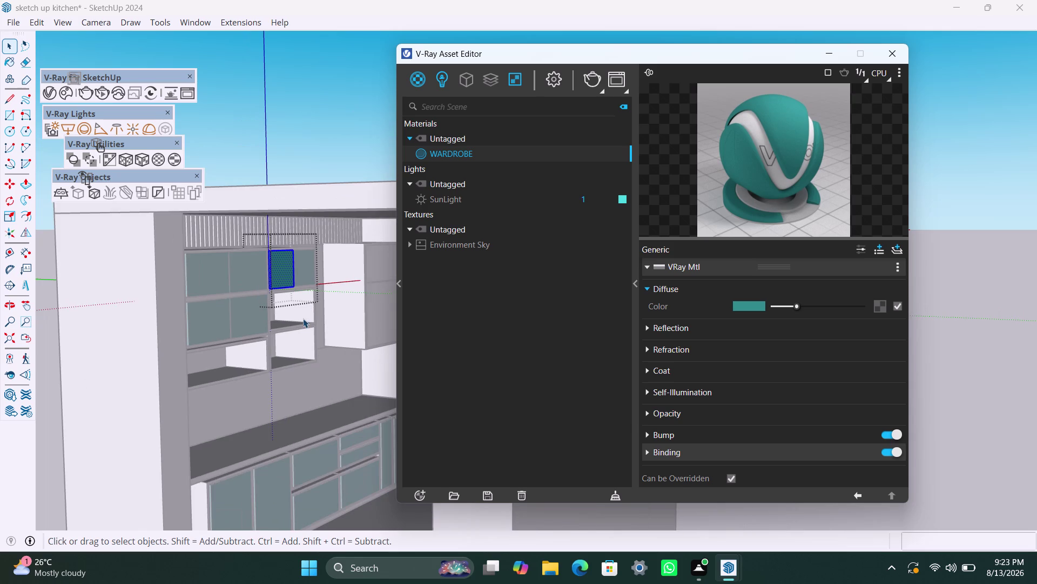
scroll(down, 3)
middle_drag(341, 328, 297, 317)
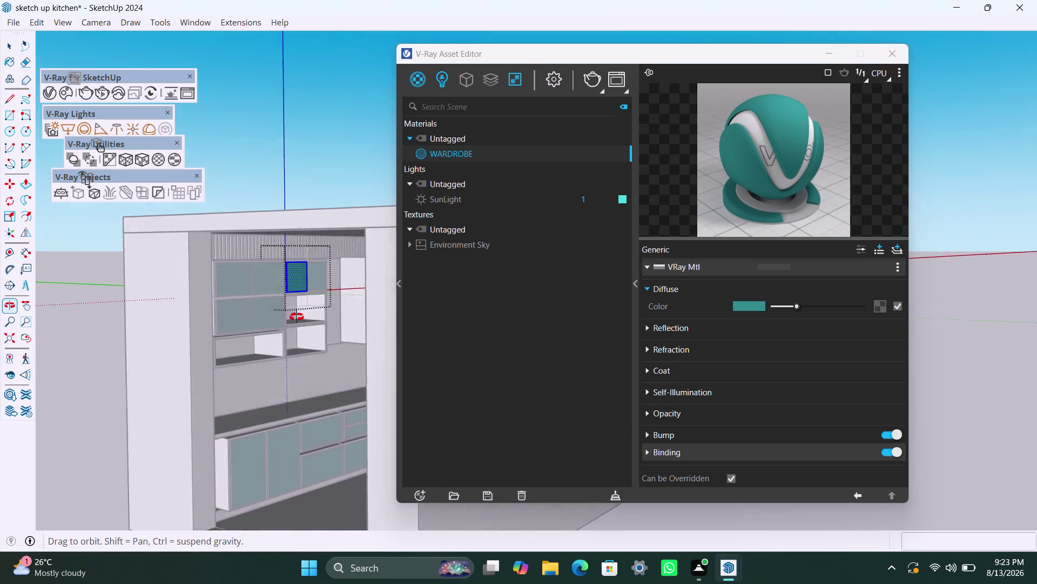
middle_drag(296, 317, 368, 321)
scroll(up, 3)
scroll(up, 3)
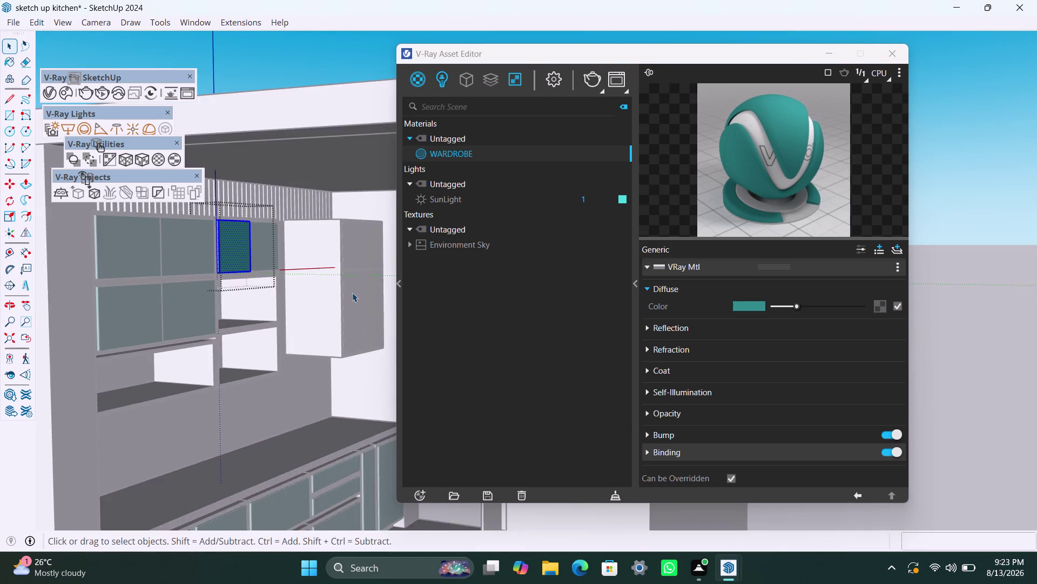
scroll(up, 3)
scroll(down, 3)
scroll(down, 3)
middle_drag(318, 385, 334, 392)
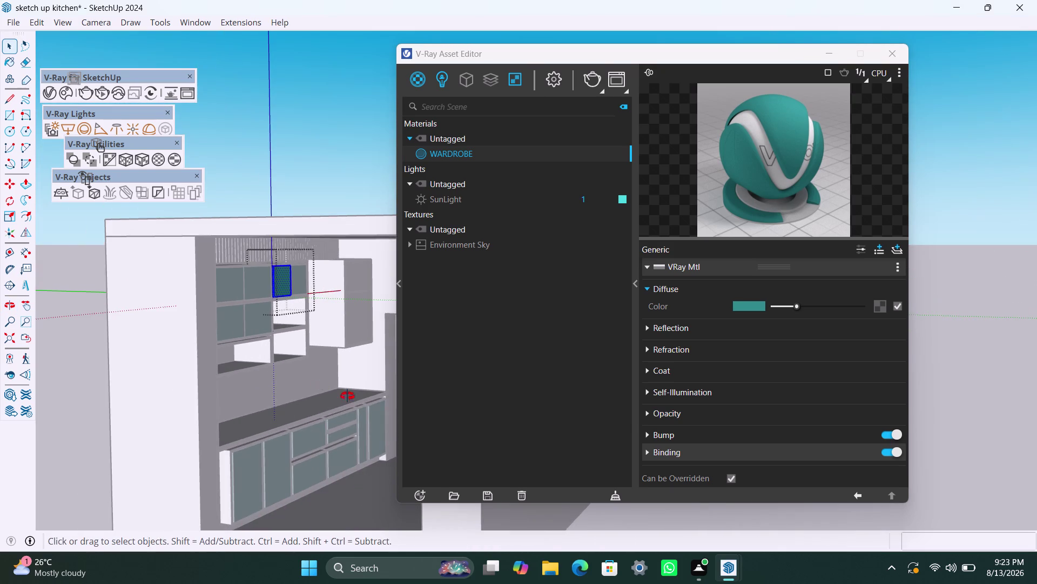
middle_drag(334, 393, 448, 407)
scroll(down, 3)
click(309, 221)
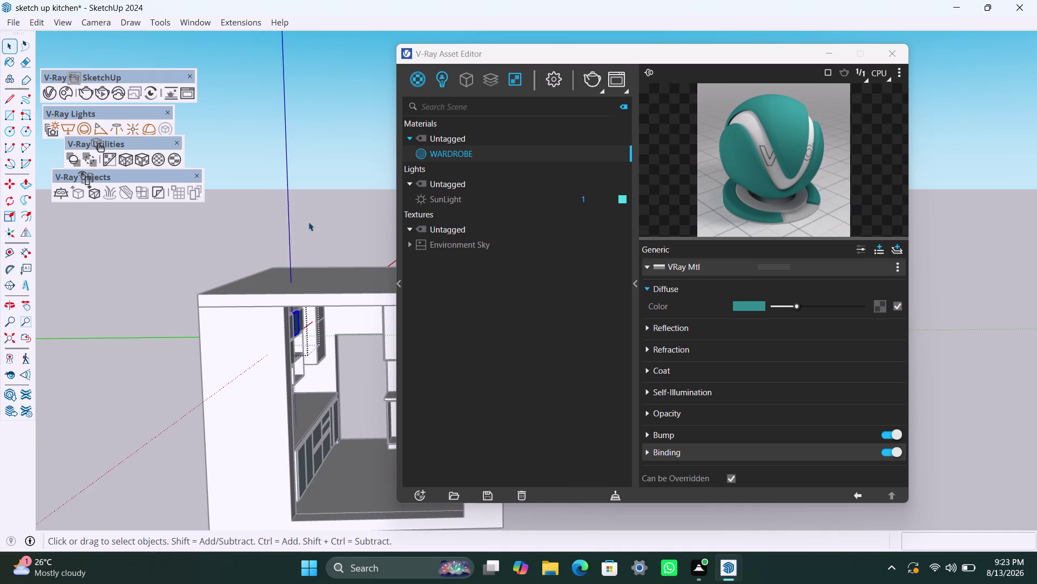
scroll(up, 3)
scroll(up, 3)
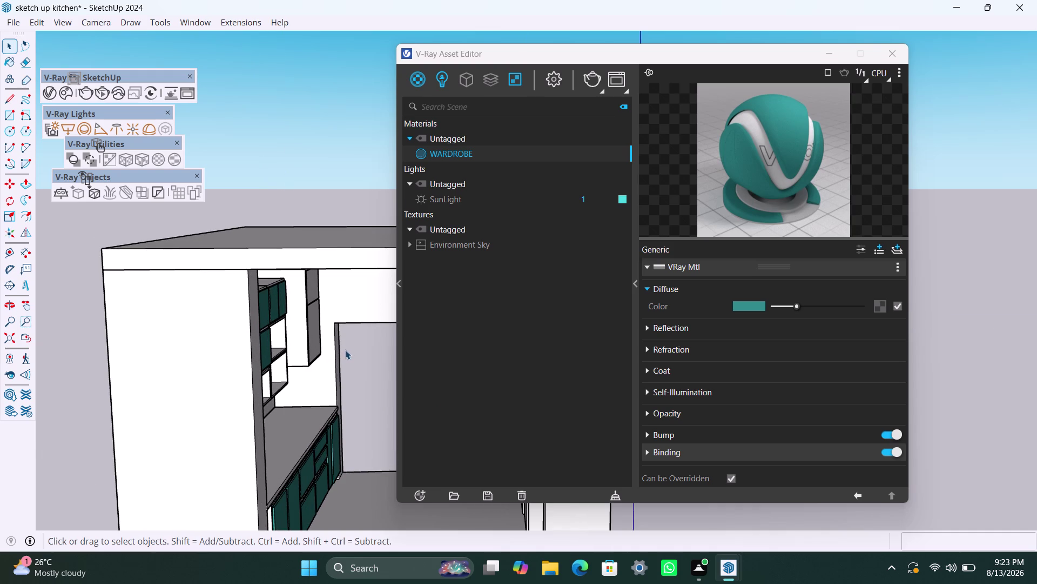
middle_drag(346, 360, 213, 352)
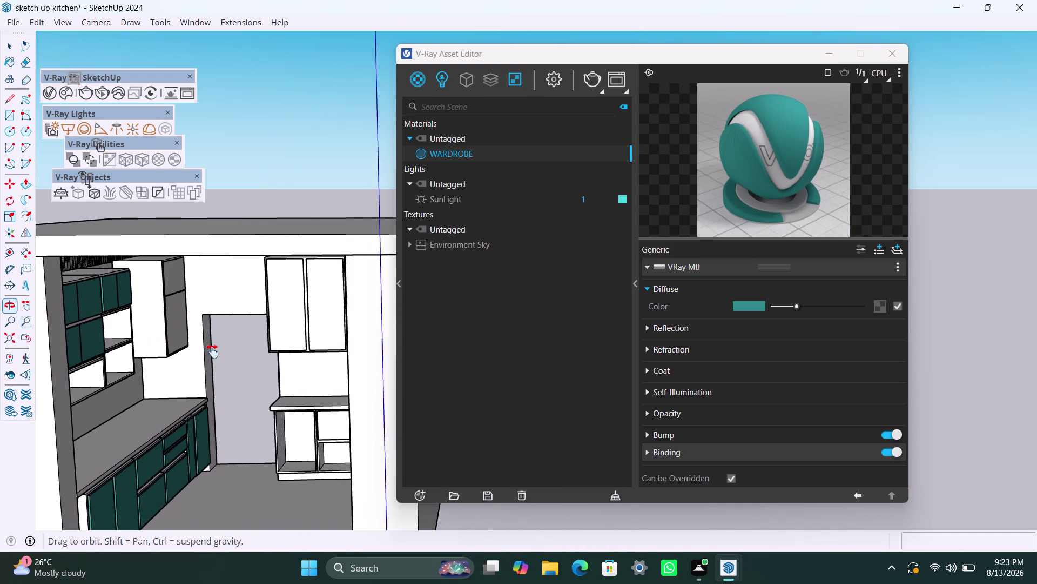
middle_drag(213, 351, 211, 351)
middle_drag(236, 370, 318, 360)
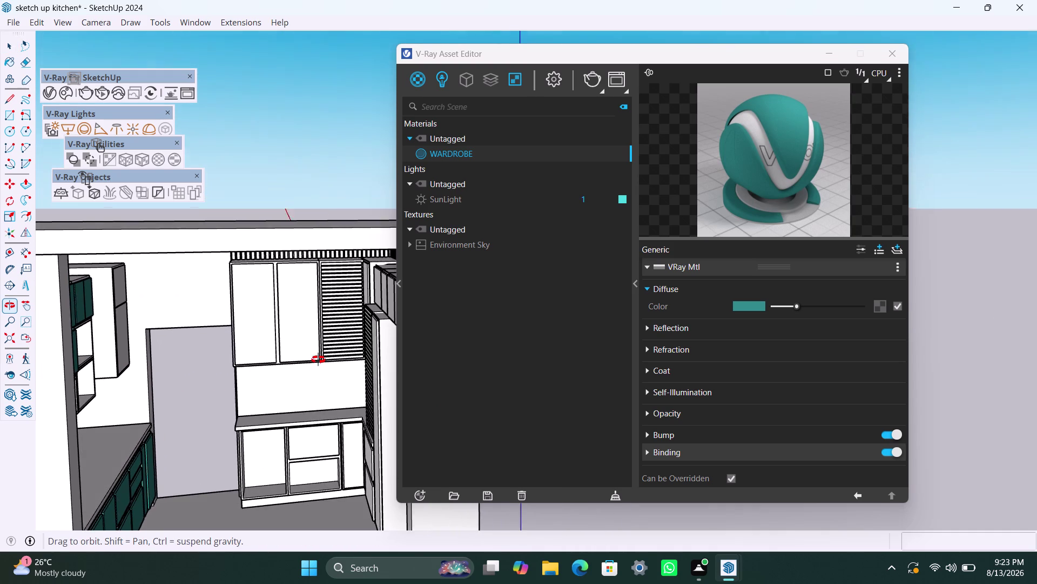
middle_drag(317, 360, 318, 359)
scroll(up, 3)
scroll(down, 3)
middle_drag(308, 391, 472, 383)
scroll(up, 3)
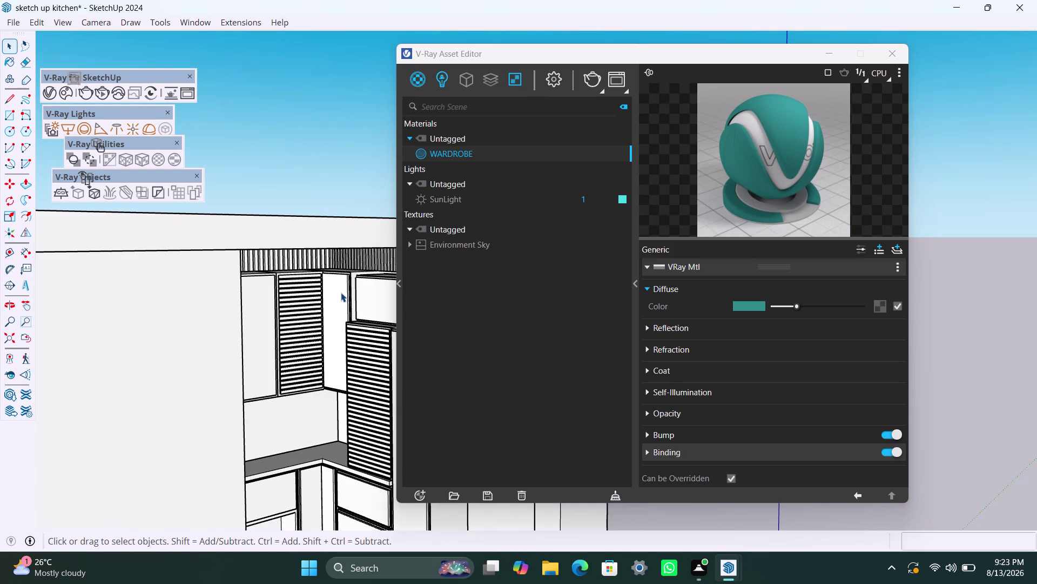
Apply WARDROBE to the tall narrow door.
double_click(341, 292)
triple_click(341, 293)
click(341, 292)
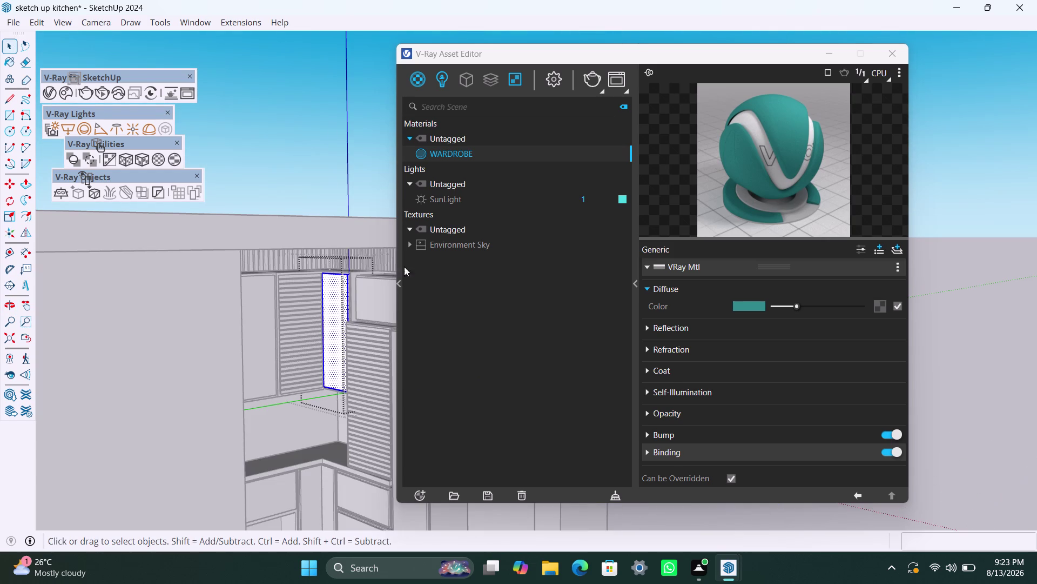
right_click(458, 152)
click(492, 187)
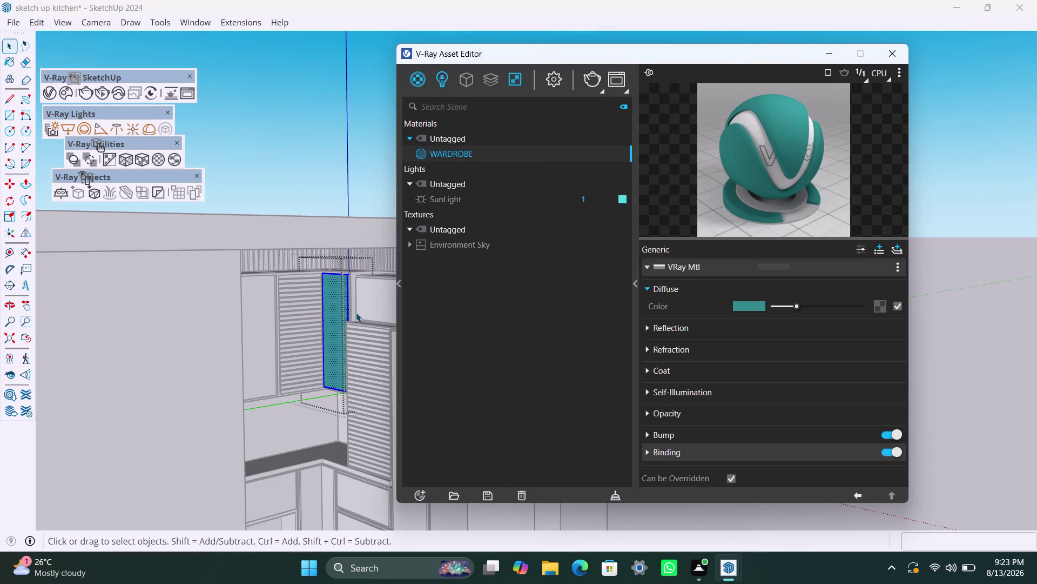
scroll(up, 3)
scroll(down, 3)
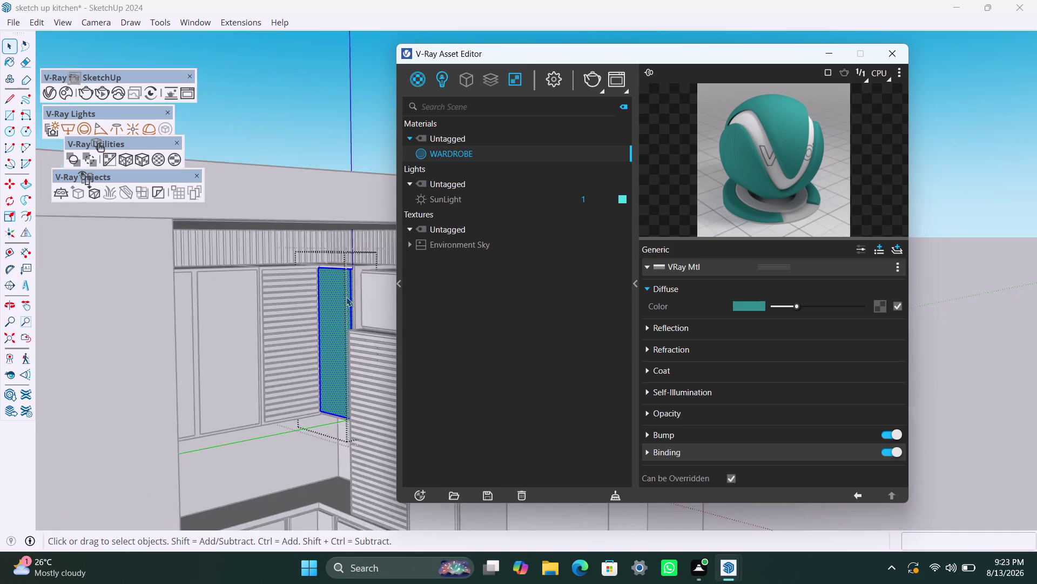
scroll(down, 3)
Bring the upper cabinet row into view and apply WARDROBE to its first door.
middle_drag(342, 368, 391, 349)
scroll(up, 3)
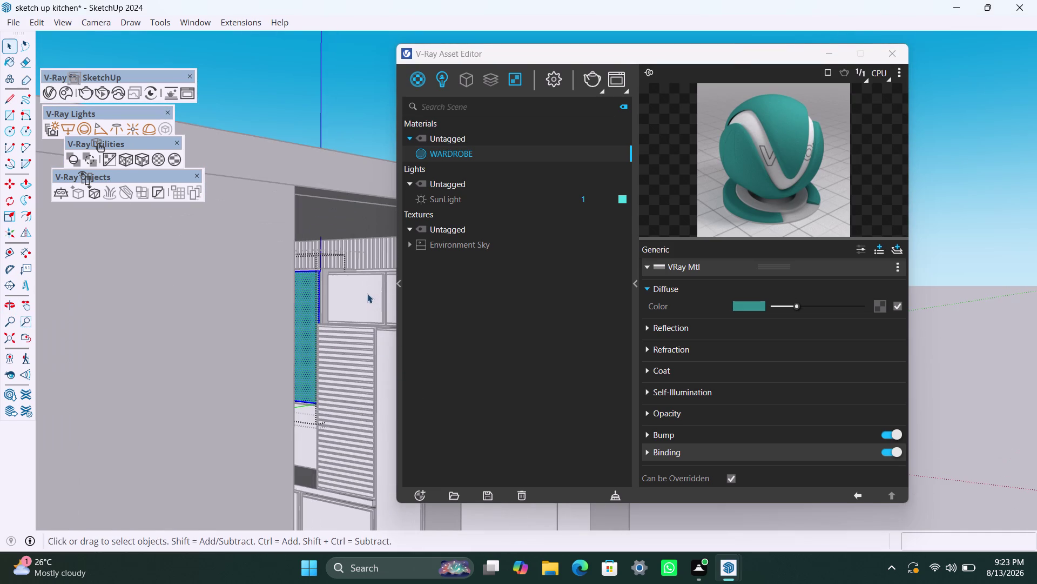
triple_click(366, 290)
triple_click(366, 291)
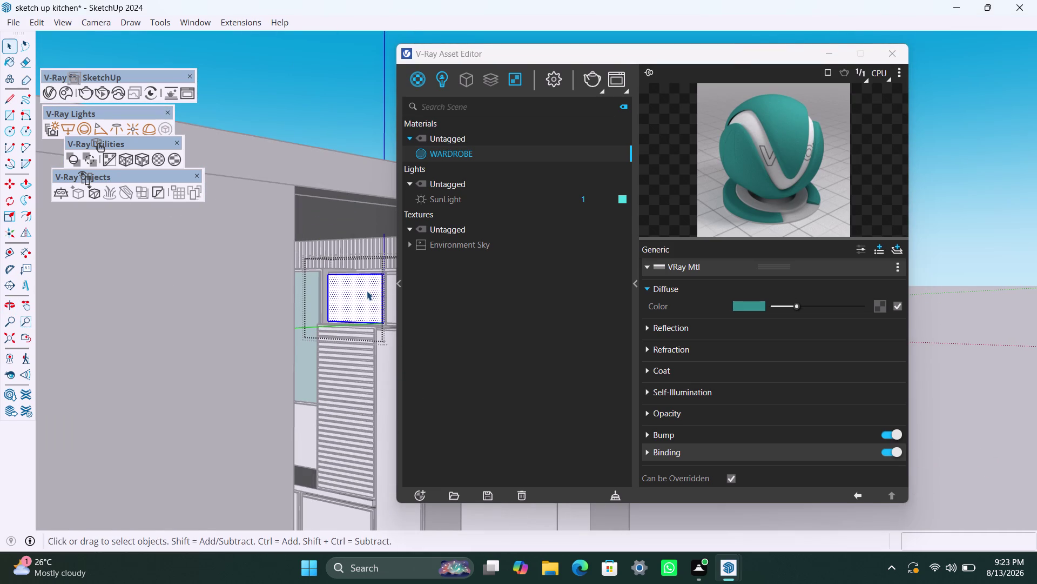
double_click(367, 291)
right_click(437, 155)
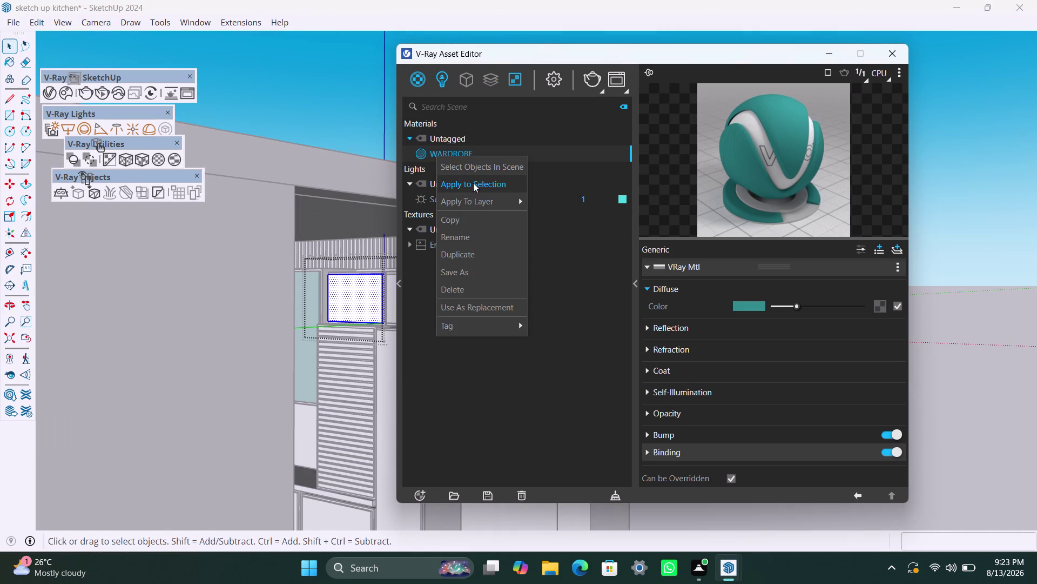
click(473, 182)
Apply WARDROBE to the second upper cabinet door.
scroll(down, 3)
middle_drag(328, 357, 379, 372)
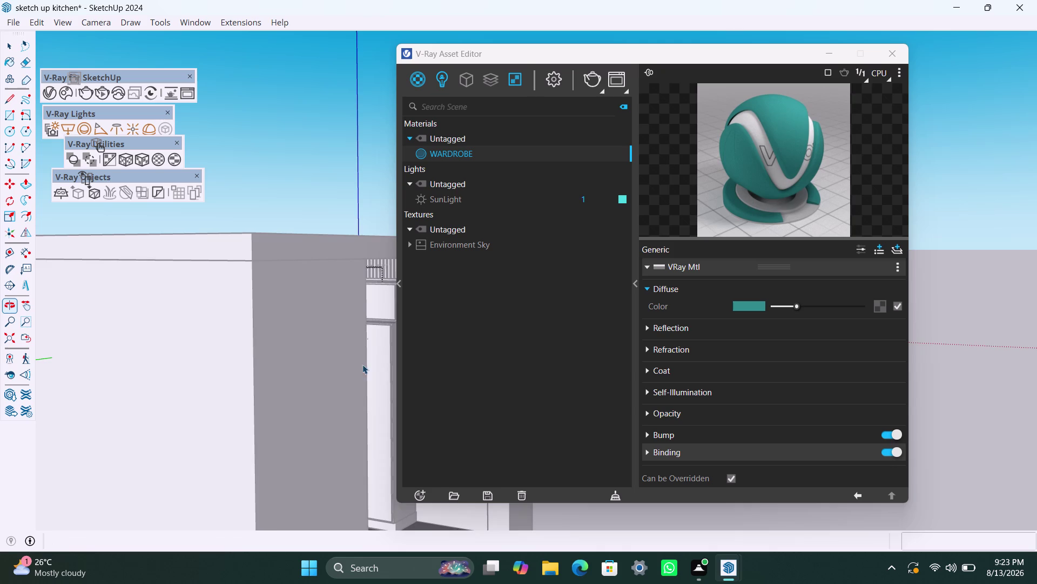
scroll(down, 3)
middle_drag(345, 341, 219, 339)
scroll(up, 3)
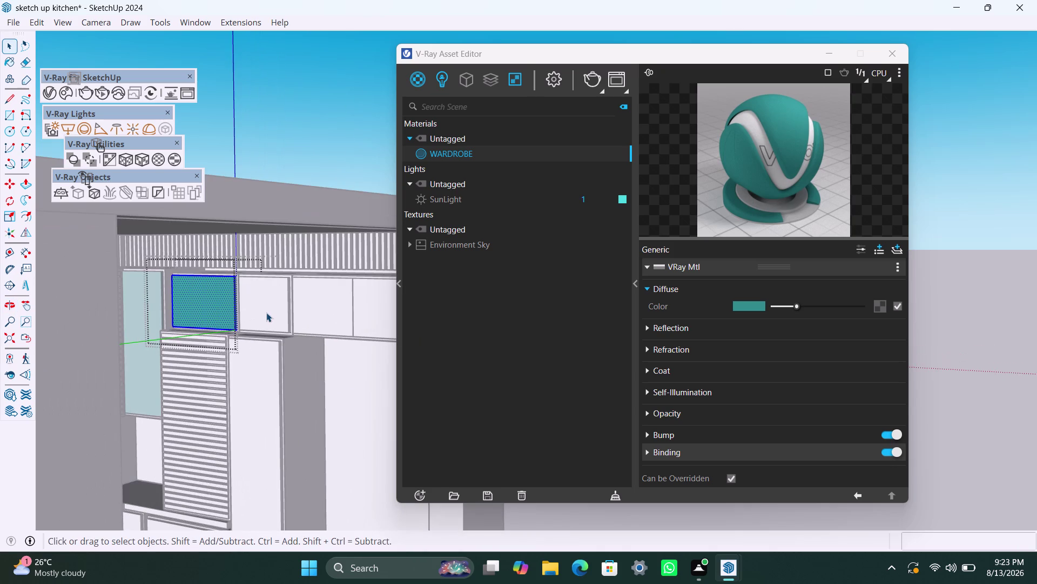
double_click(266, 312)
double_click(266, 313)
right_click(451, 152)
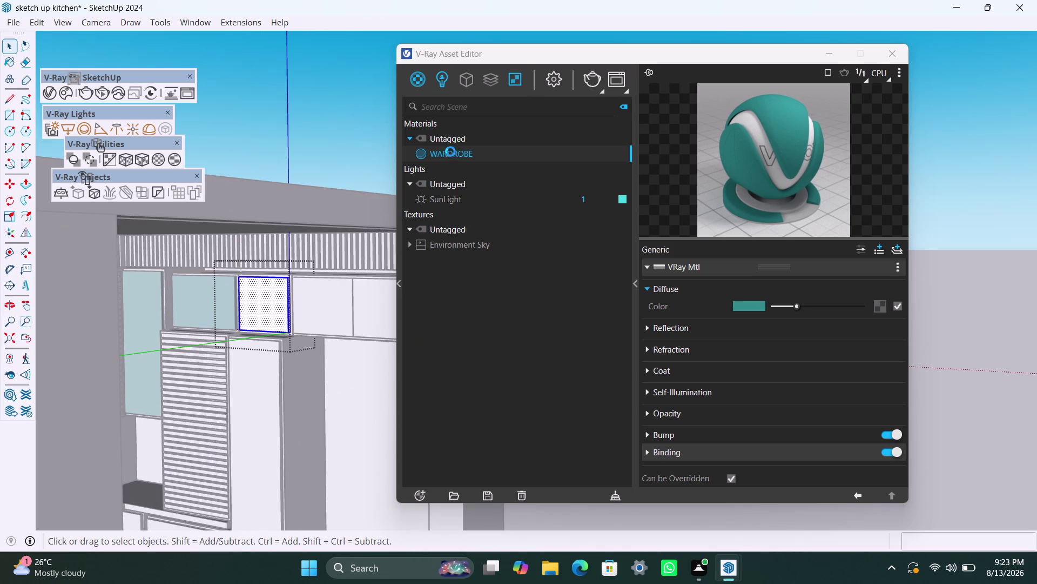
click(491, 179)
Apply WARDROBE to the third and fourth upper cabinet doors.
double_click(325, 294)
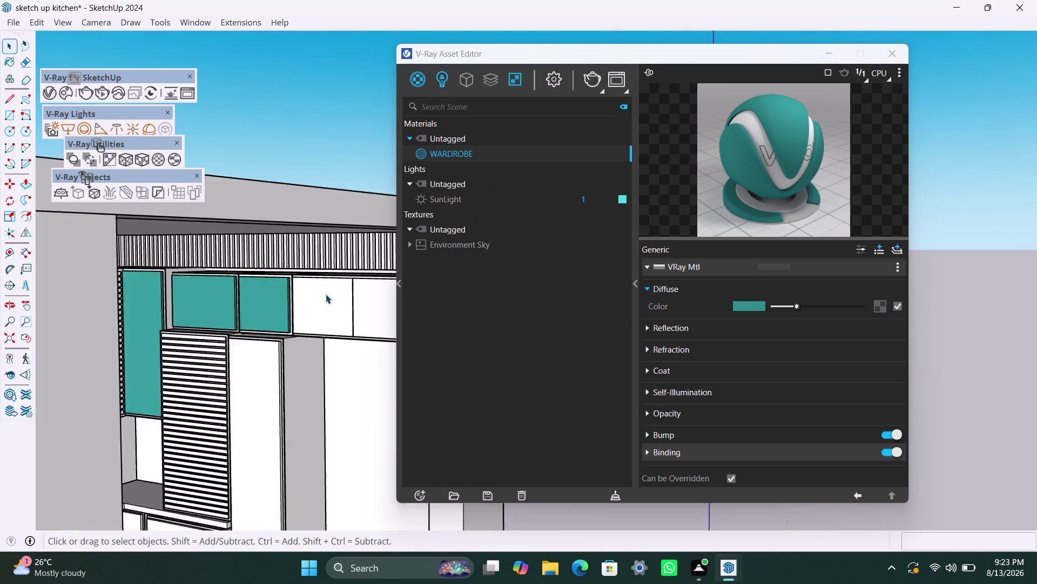
triple_click(326, 294)
click(326, 294)
click(325, 294)
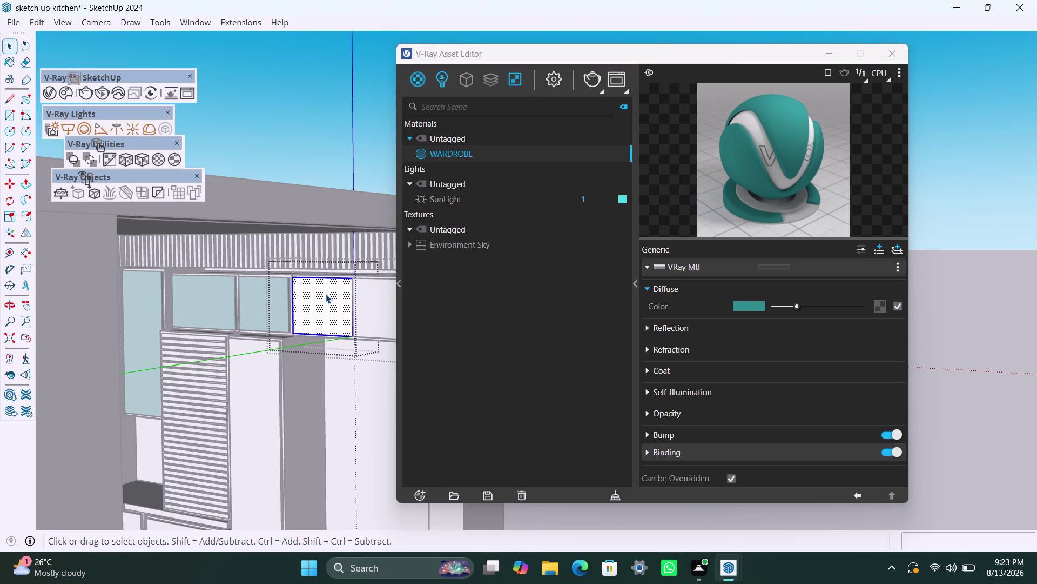
right_click(481, 152)
click(504, 187)
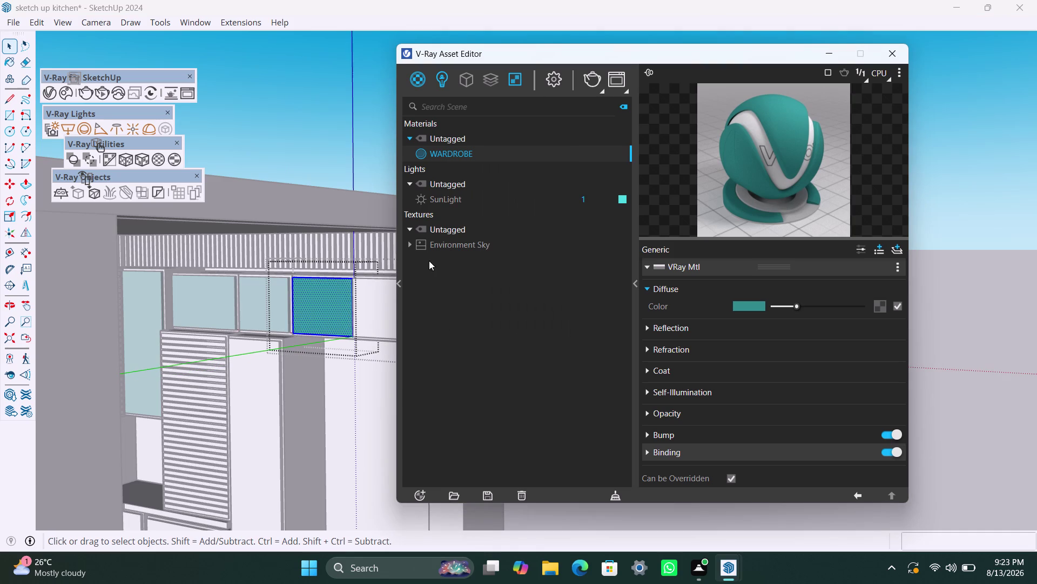
triple_click(372, 294)
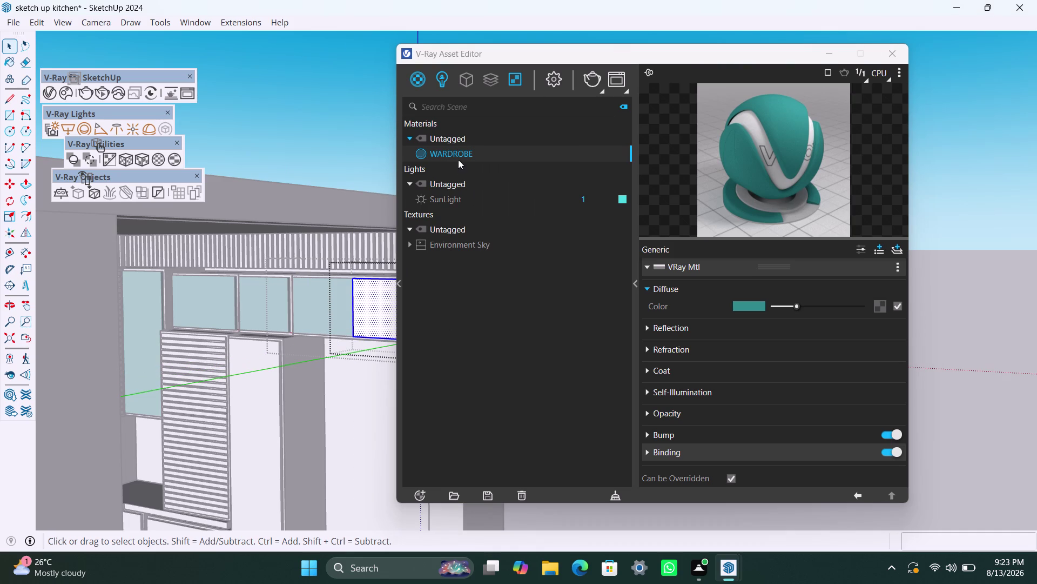
right_click(459, 150)
click(479, 182)
scroll(down, 3)
scroll(down, 3)
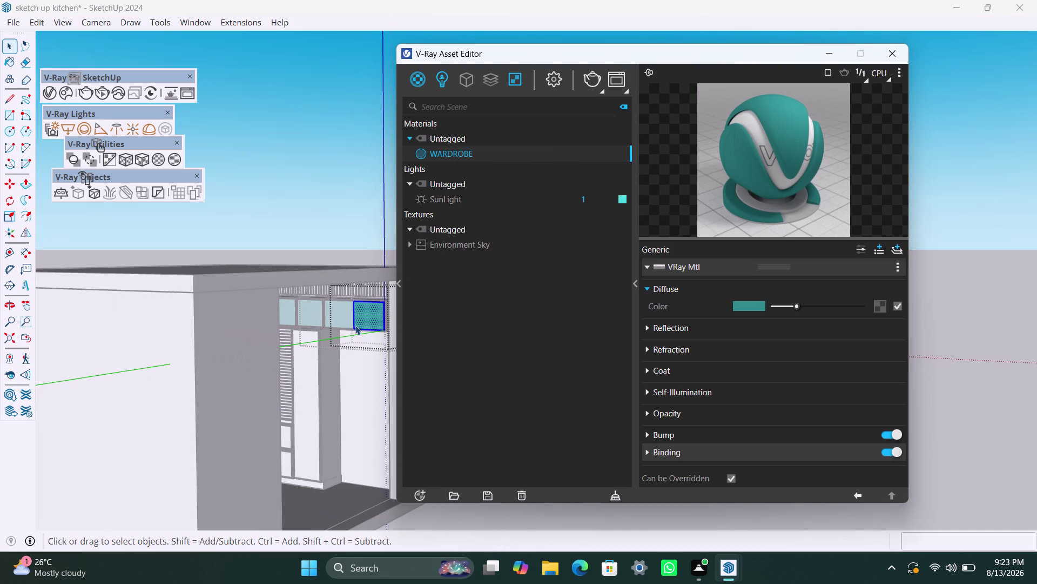
Orbit toward the tall cabinet doors and enter the tall white door for editing.
middle_drag(355, 326, 308, 334)
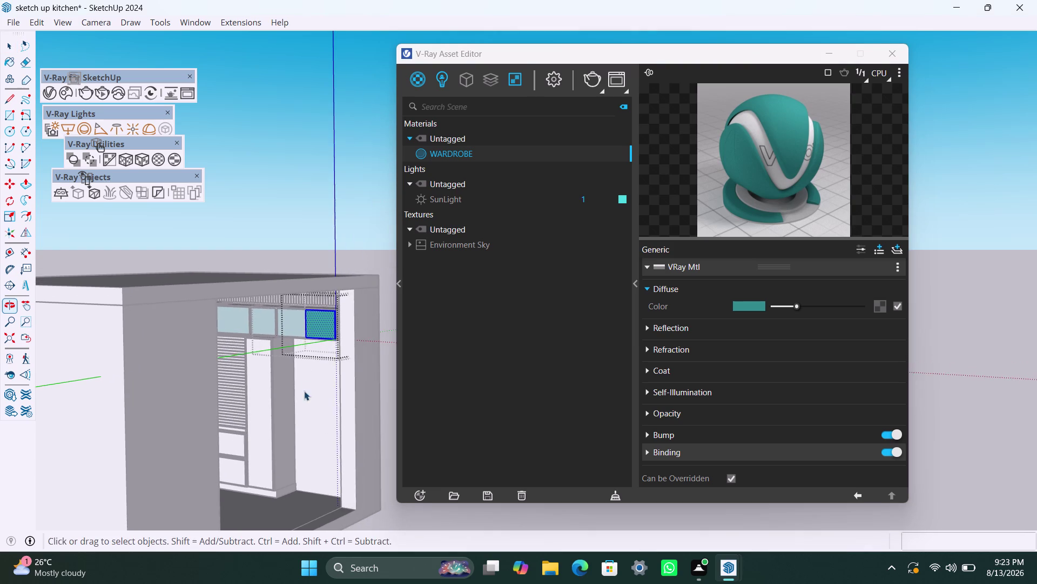
scroll(up, 3)
middle_drag(305, 409, 280, 429)
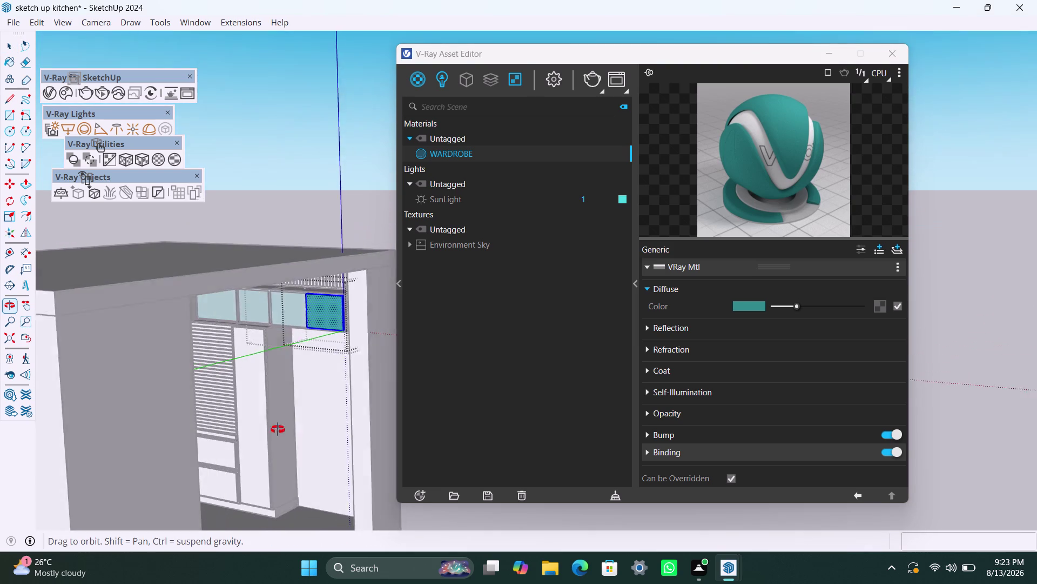
middle_drag(280, 429, 265, 428)
double_click(262, 404)
Select the tall white door and apply WARDROBE to it from the Asset Editor.
triple_click(262, 405)
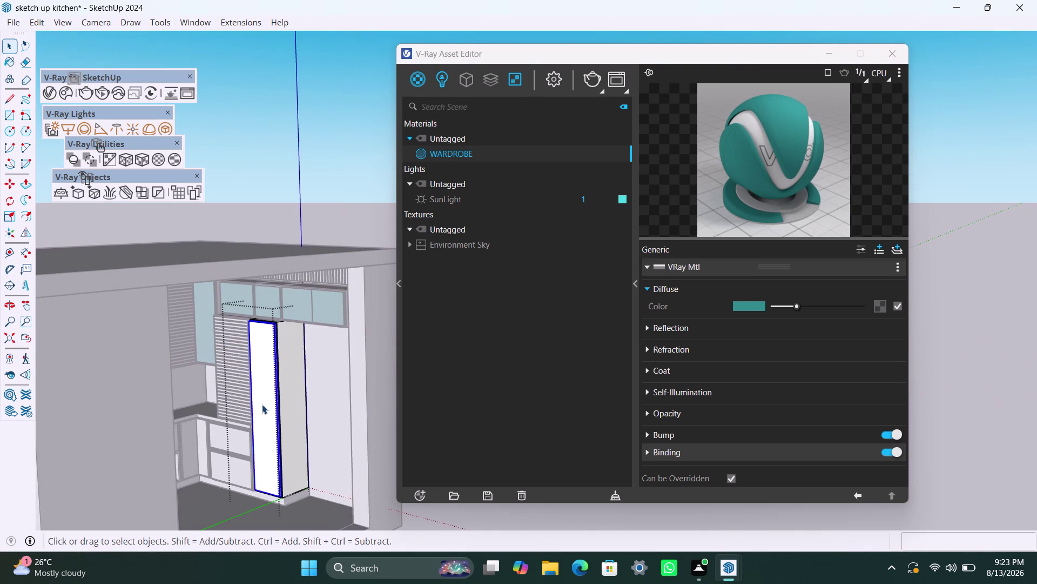
click(262, 404)
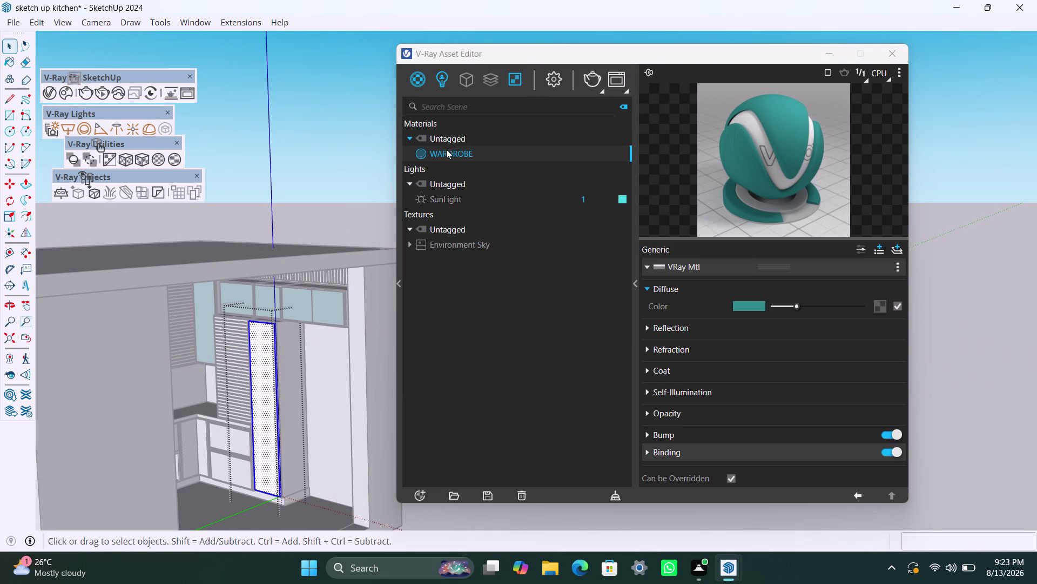
right_click(448, 155)
click(473, 183)
Orbit around the kitchen box to inspect the newly teal tall door up close.
scroll(down, 3)
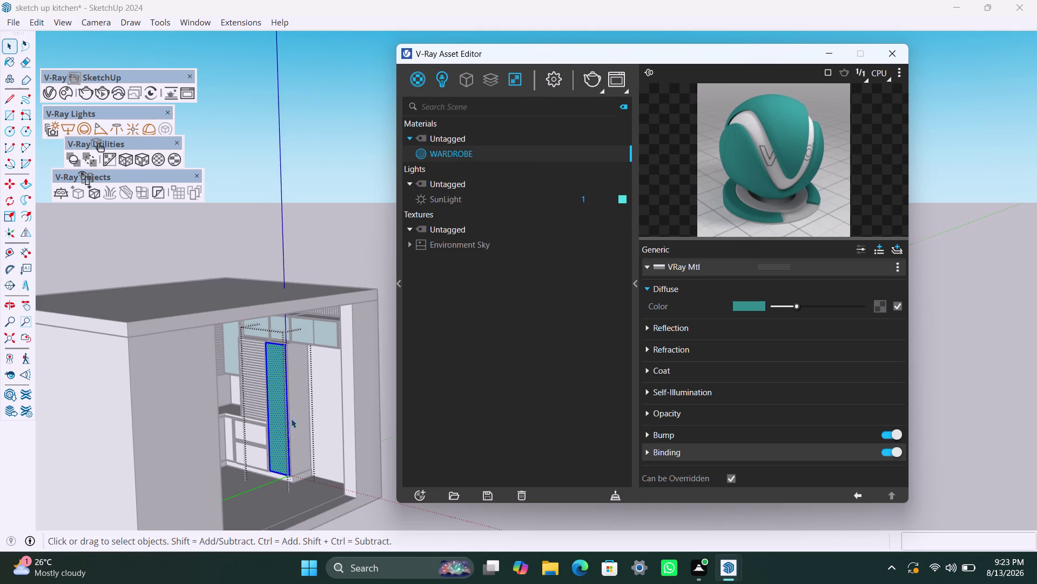
scroll(up, 3)
middle_drag(302, 440, 229, 452)
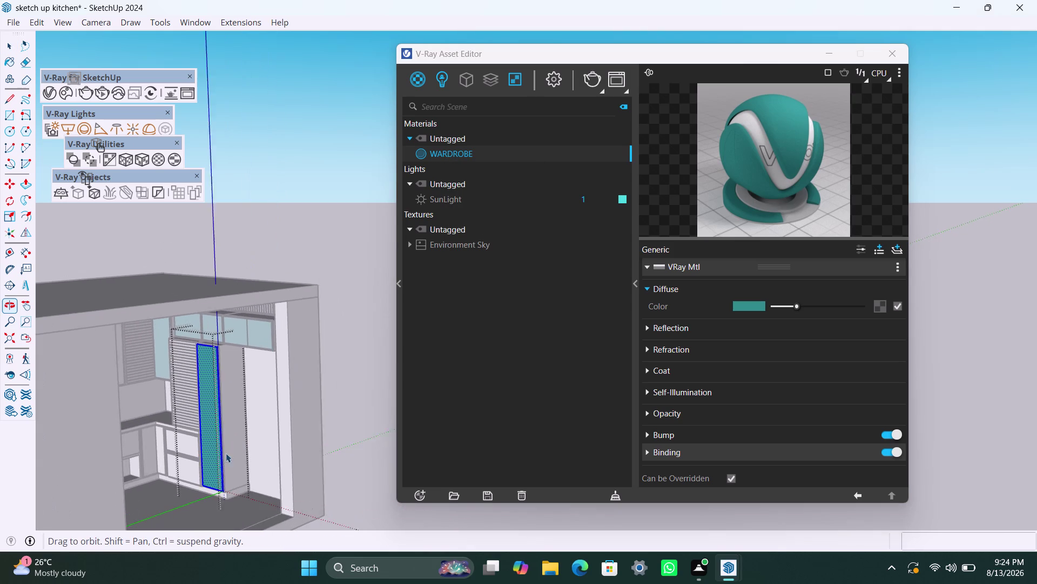
middle_drag(229, 452, 228, 452)
scroll(up, 3)
middle_drag(199, 433, 170, 484)
scroll(down, 3)
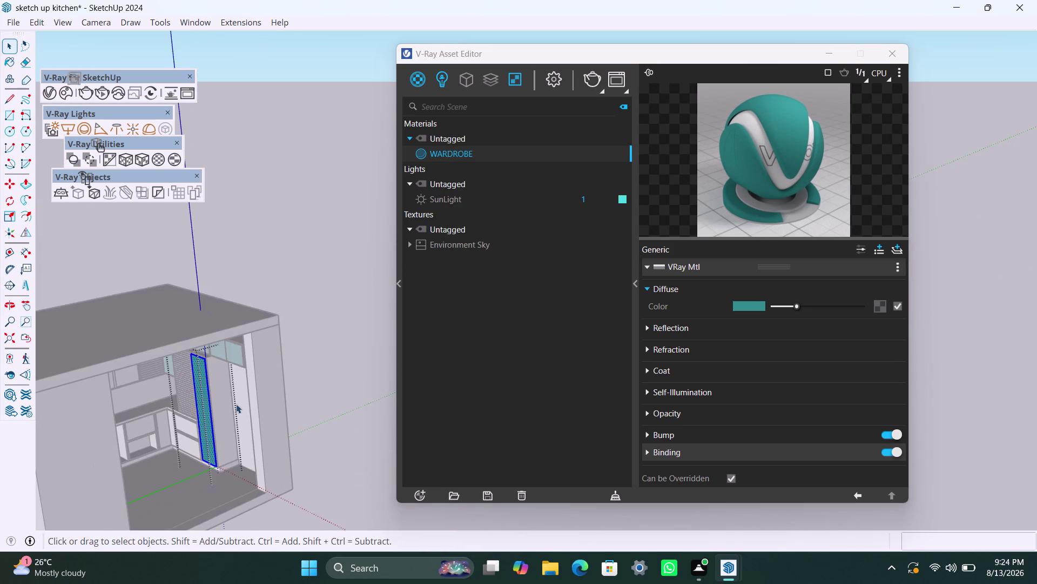
middle_drag(248, 409, 198, 460)
scroll(down, 3)
middle_drag(230, 413, 226, 400)
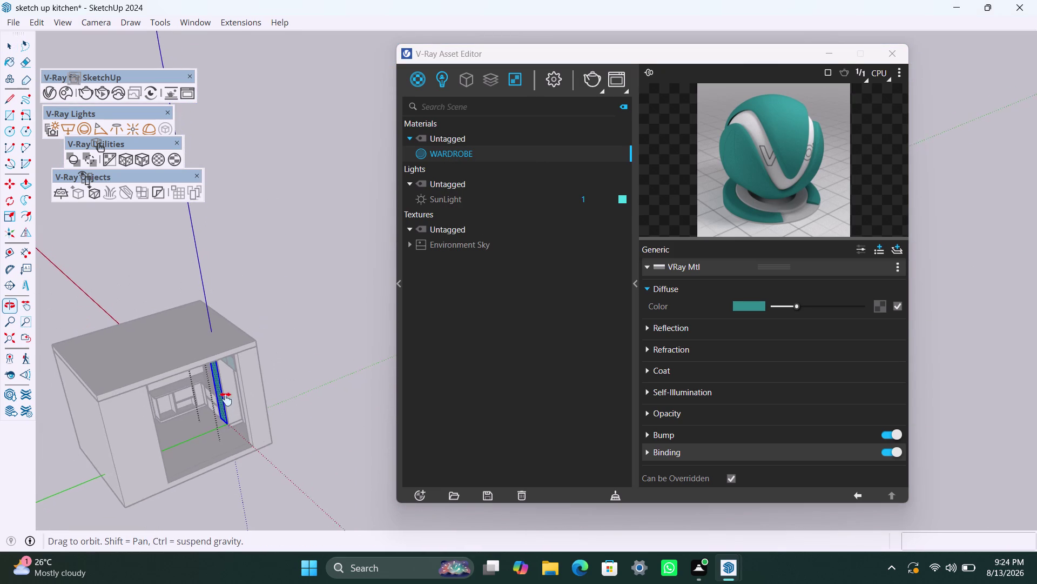
middle_drag(226, 400, 257, 290)
scroll(up, 3)
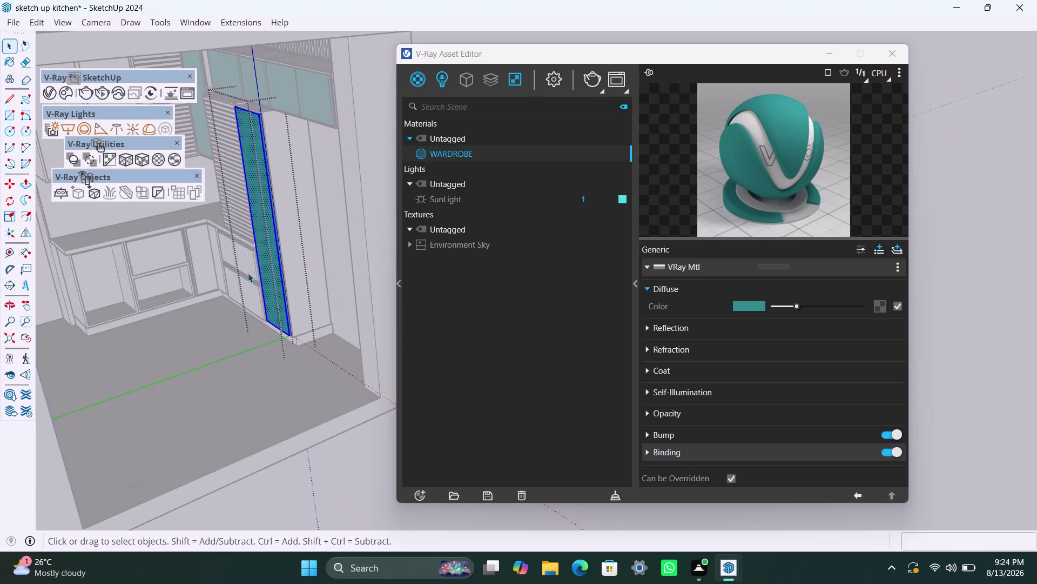
Apply WARDROBE to the small panel below the tall door.
triple_click(249, 268)
right_click(456, 156)
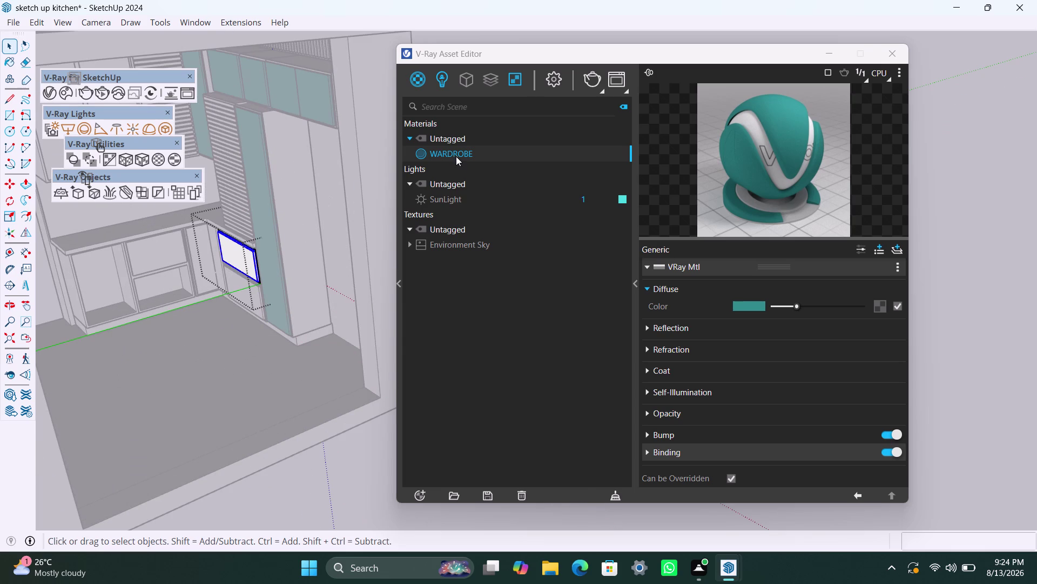
click(480, 185)
triple_click(253, 297)
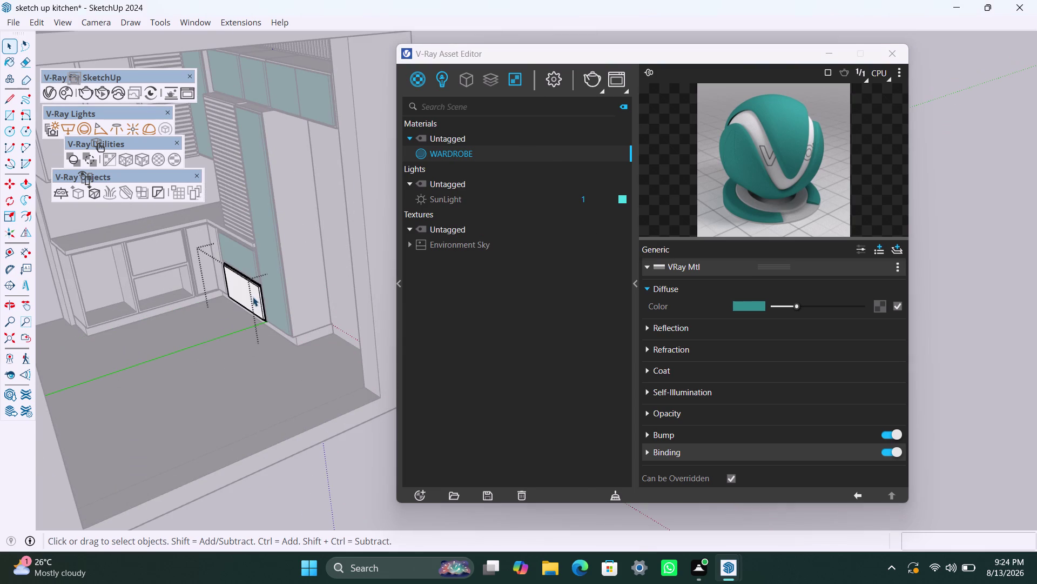
right_click(453, 153)
click(472, 186)
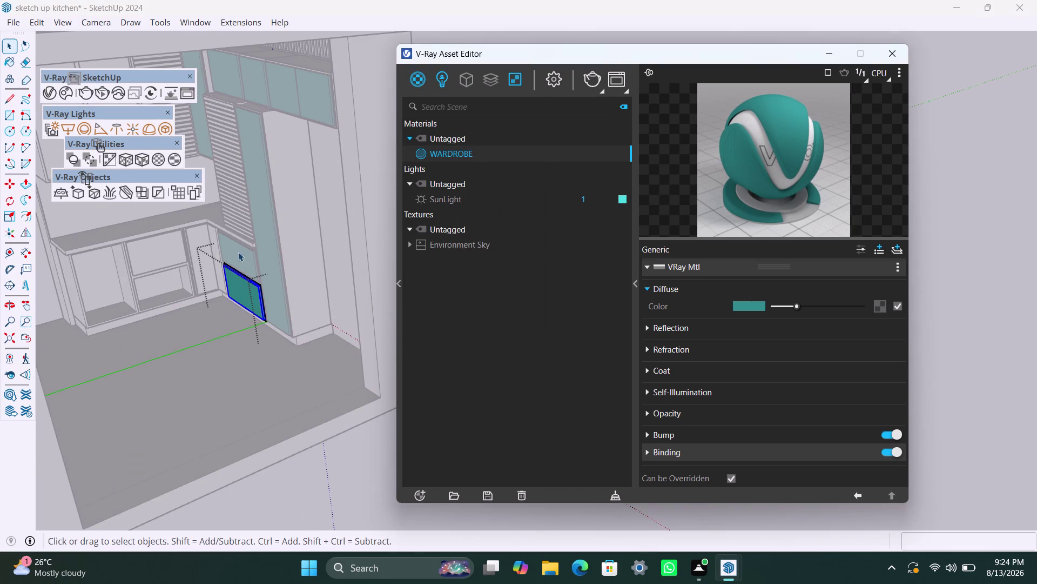
Select the narrow side panel and apply WARDROBE to it.
double_click(198, 231)
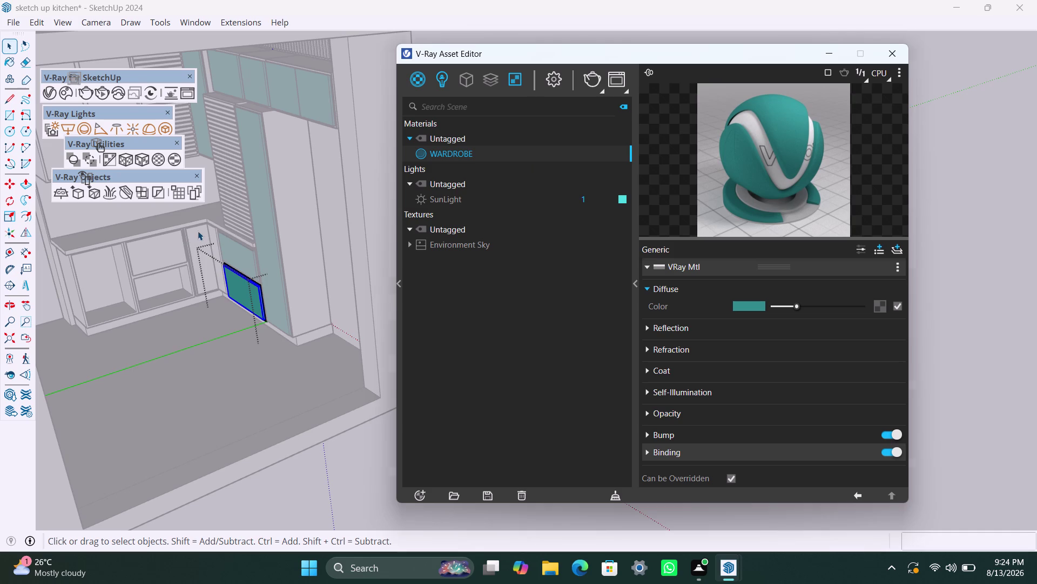
double_click(198, 231)
triple_click(198, 230)
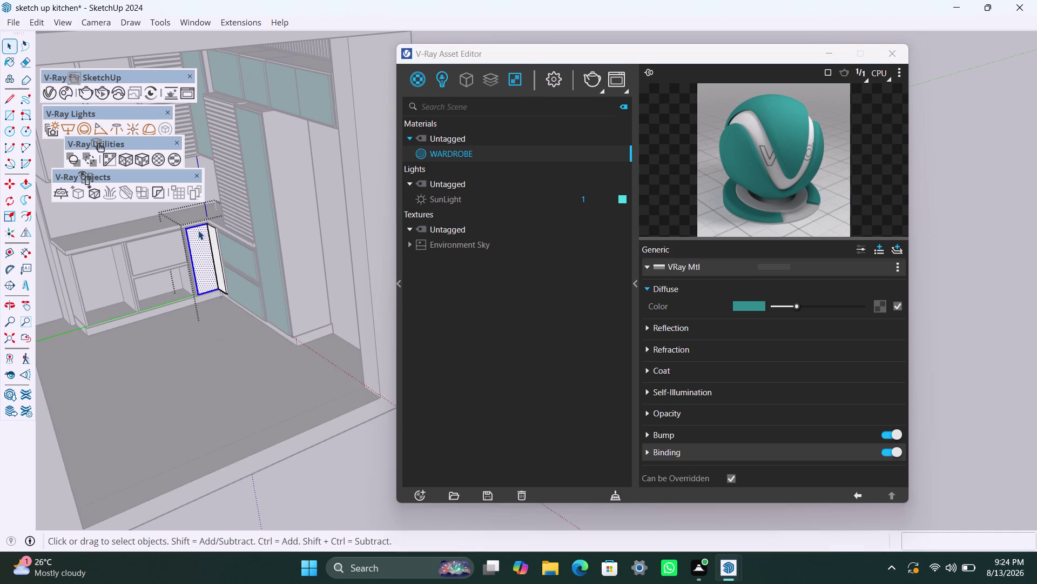
scroll(up, 3)
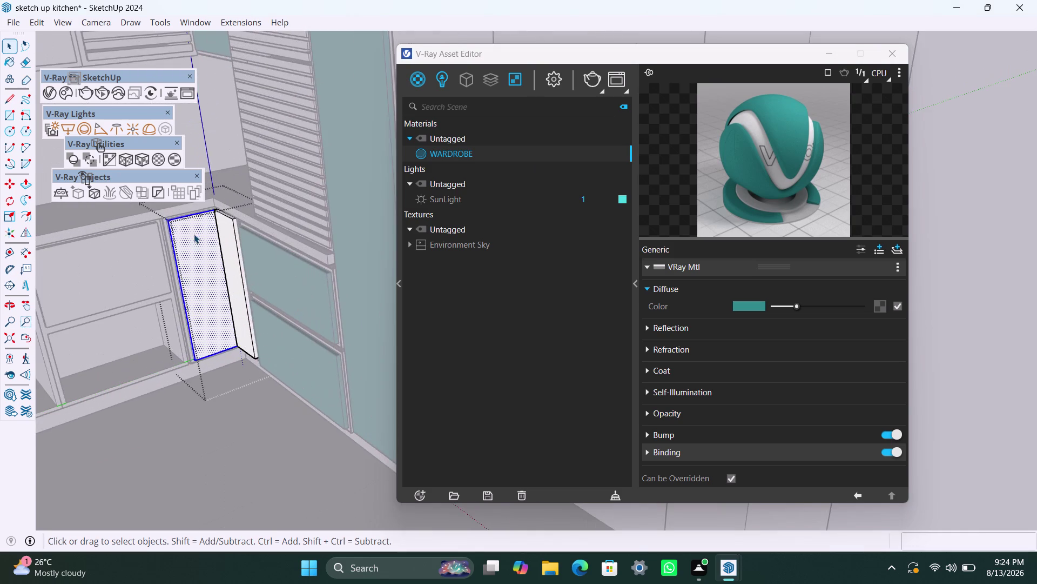
scroll(up, 3)
right_click(448, 150)
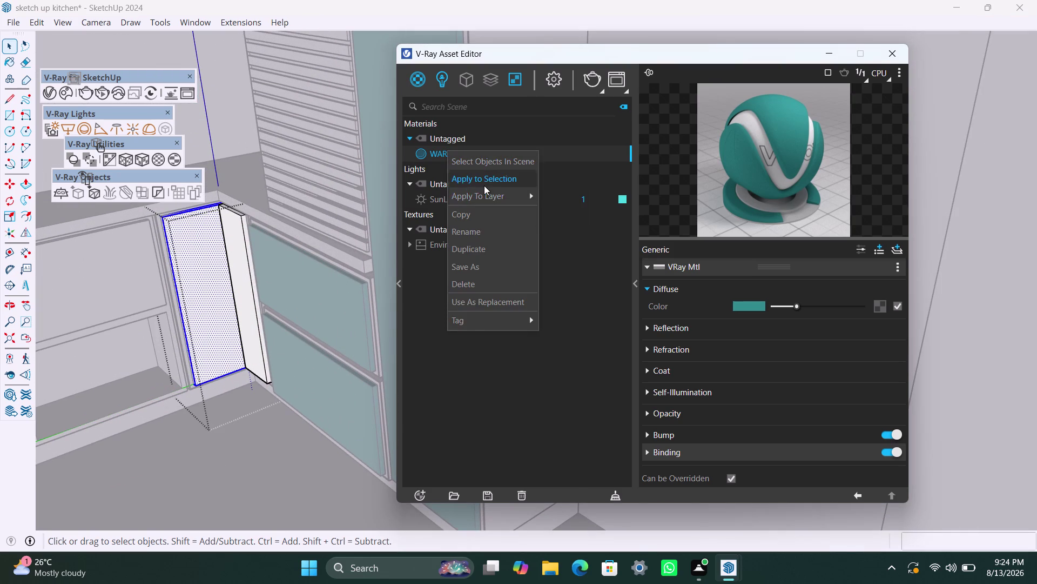
click(484, 186)
Pick the narrow side panel's face directly and give it WARDROBE too.
double_click(239, 249)
double_click(239, 248)
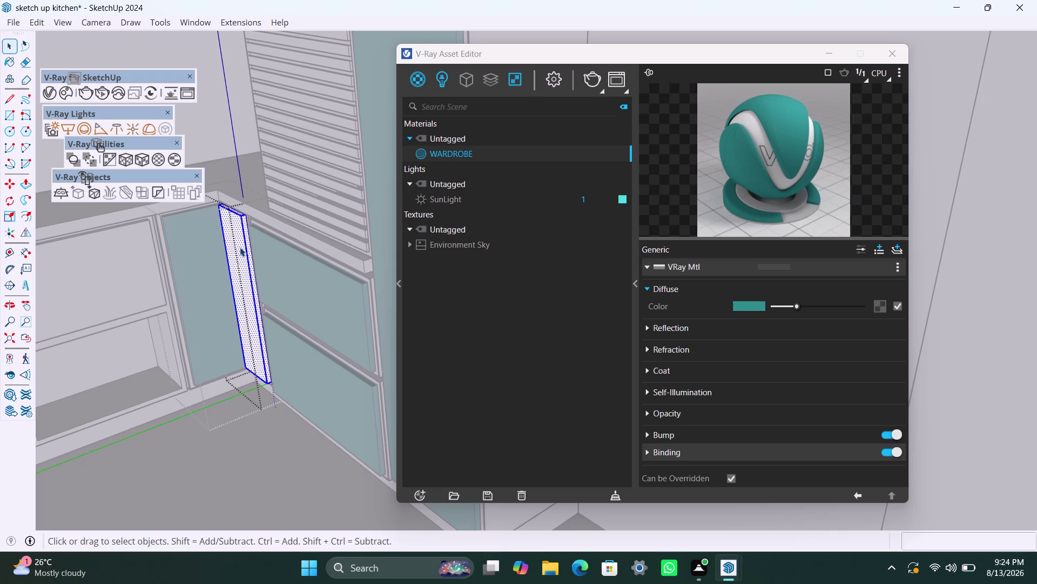
right_click(458, 156)
click(487, 182)
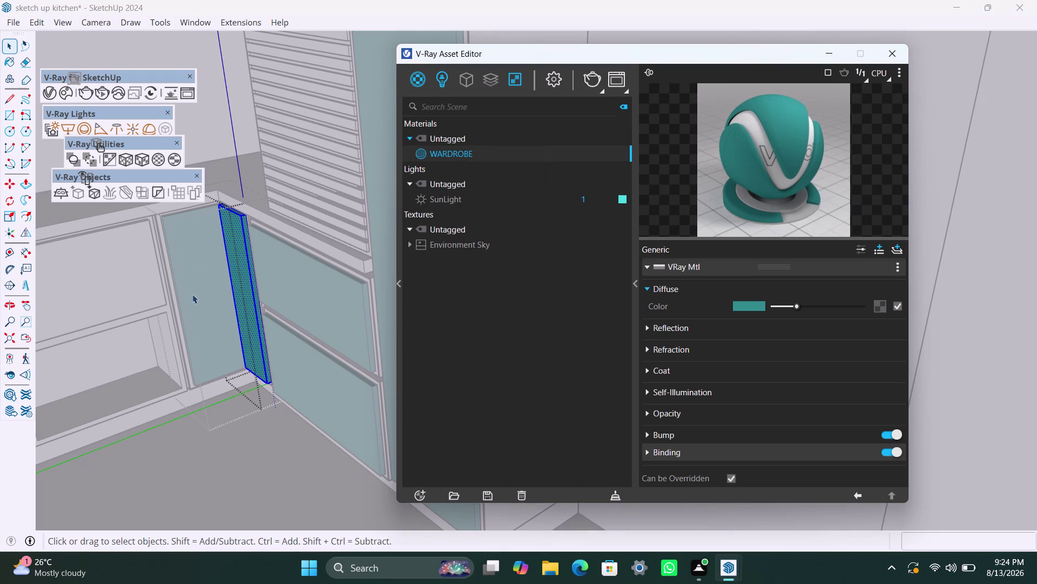
scroll(down, 3)
middle_drag(270, 406, 218, 412)
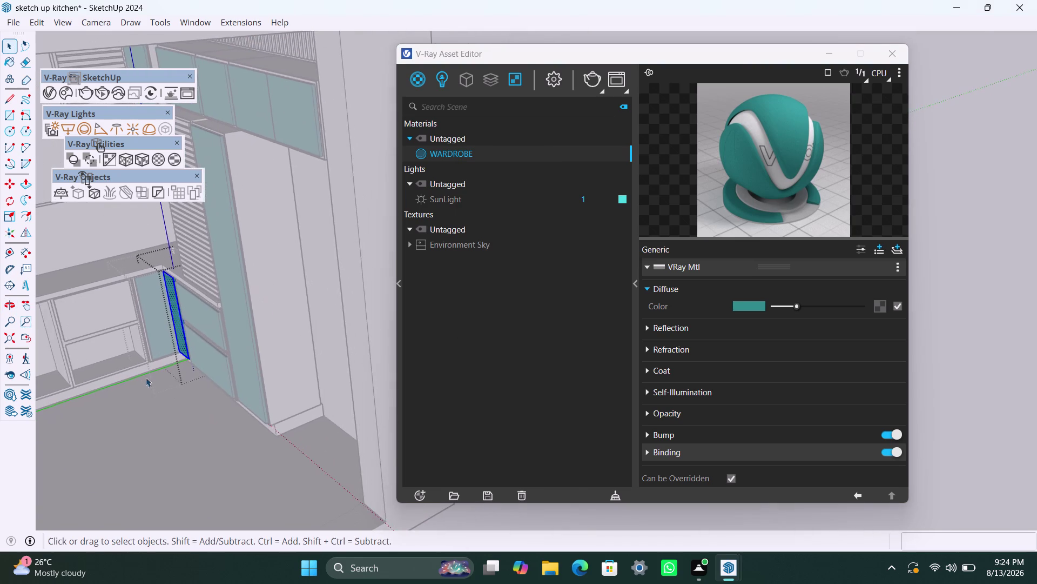
scroll(up, 3)
Apply WARDROBE to the white door front on the lower cabinets.
triple_click(118, 308)
triple_click(119, 308)
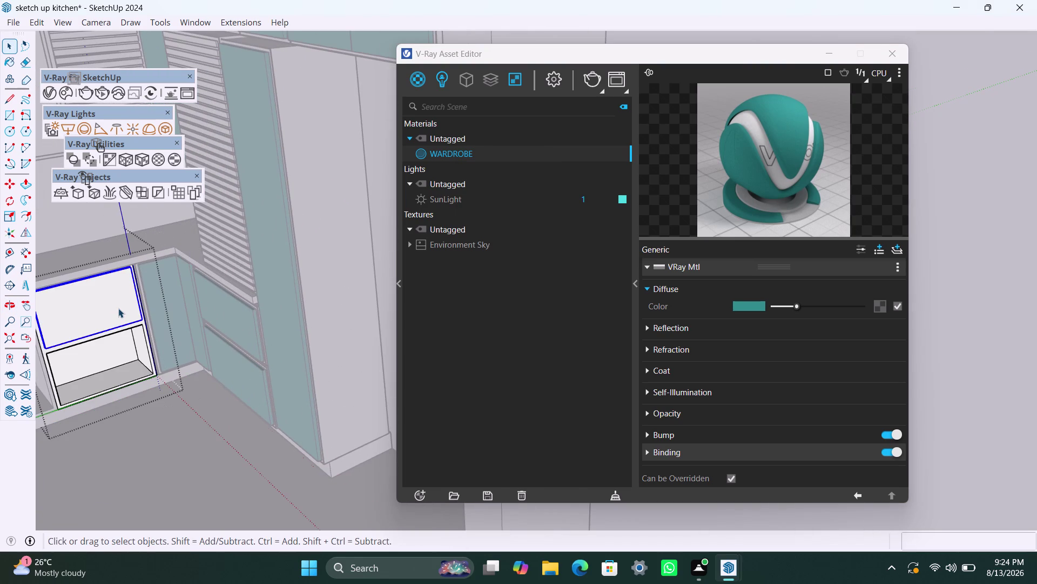
click(118, 308)
double_click(118, 305)
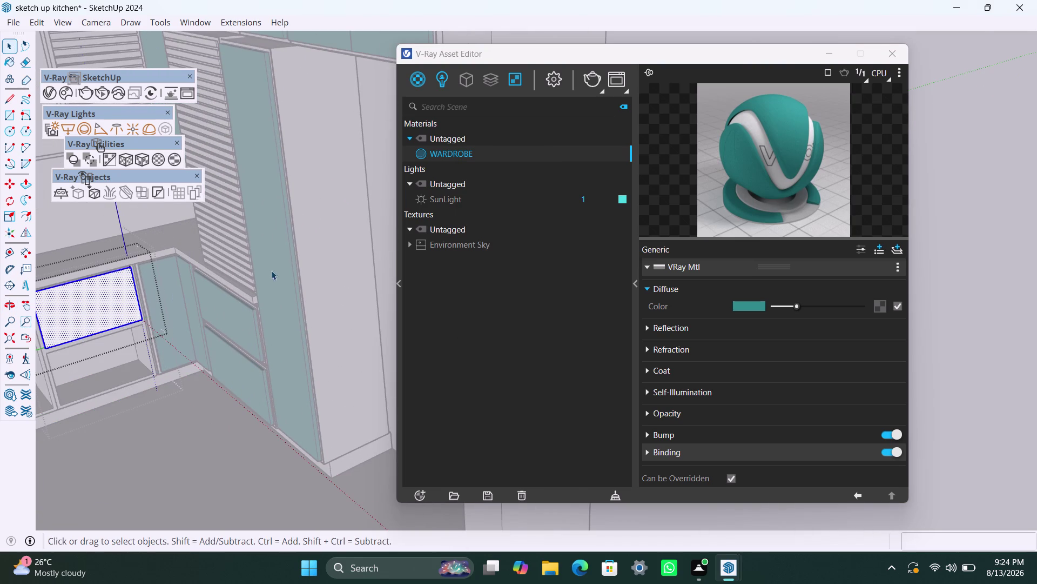
right_click(433, 158)
click(460, 180)
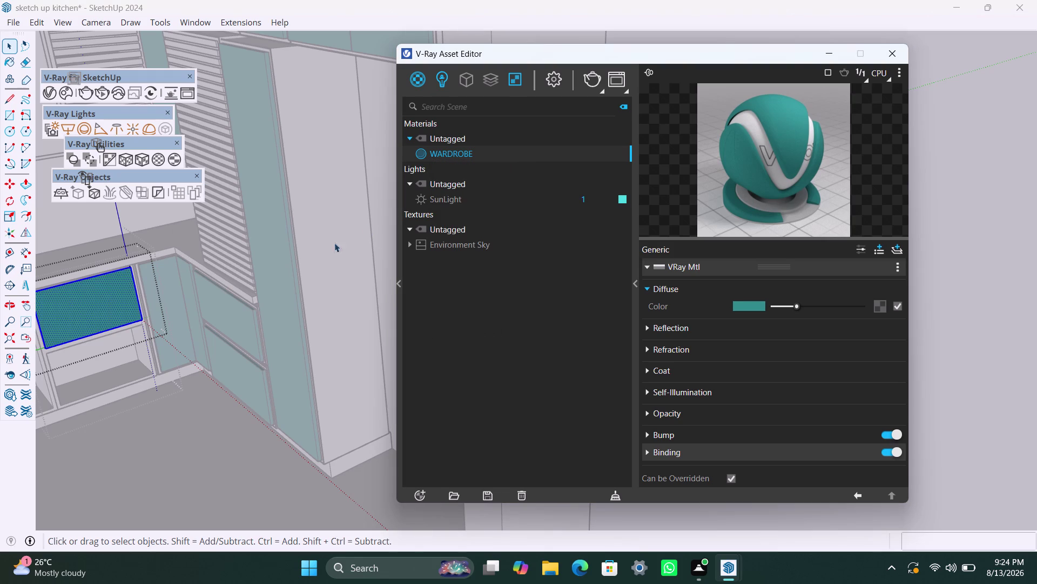
scroll(down, 3)
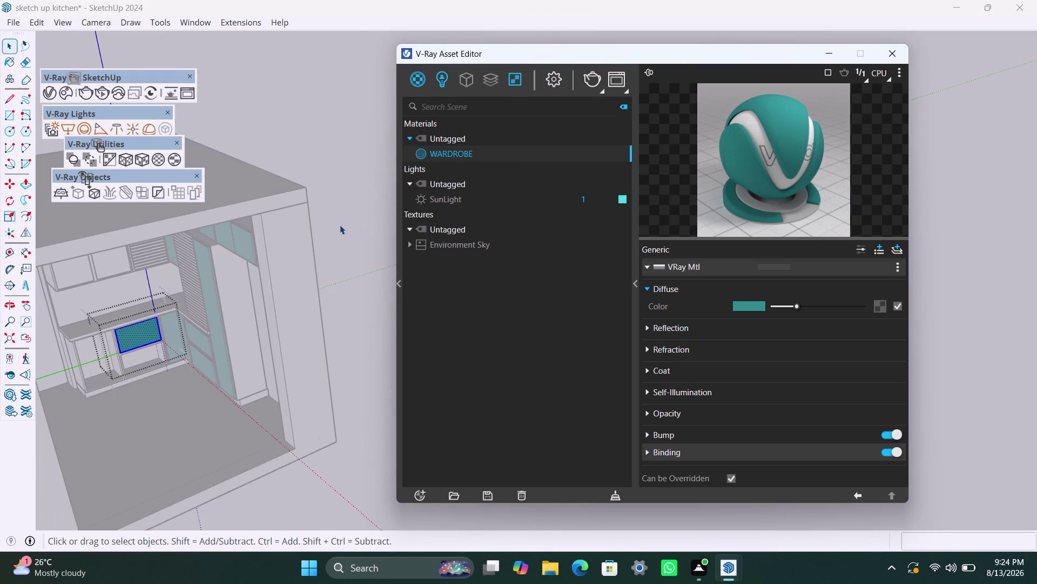
click(339, 223)
scroll(down, 3)
Orbit around the kitchen to face the upper cabinet doors.
middle_drag(177, 396, 153, 402)
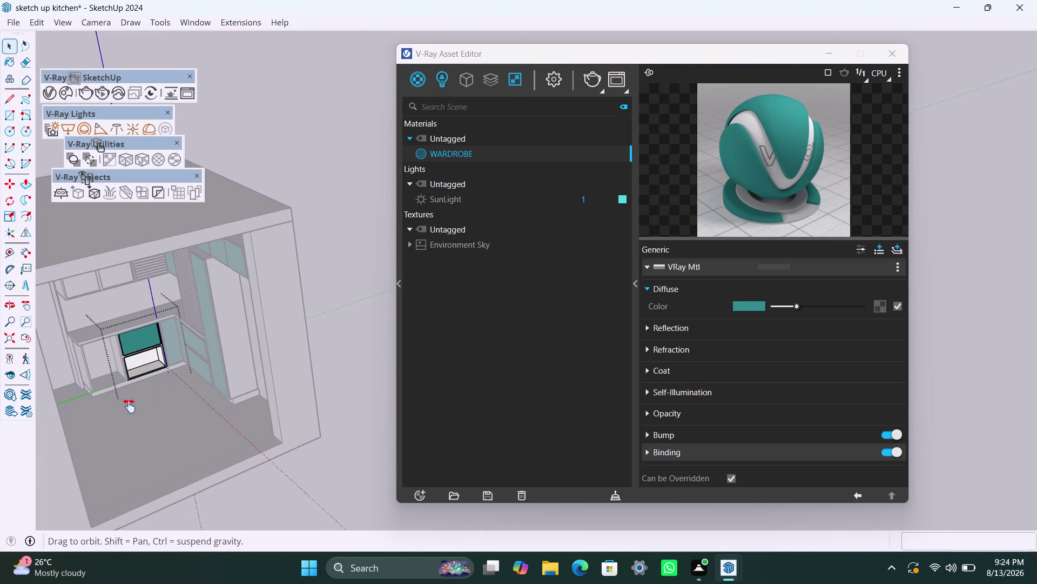
middle_drag(153, 402, 117, 405)
middle_drag(117, 400, 255, 351)
scroll(up, 3)
scroll(up, 3)
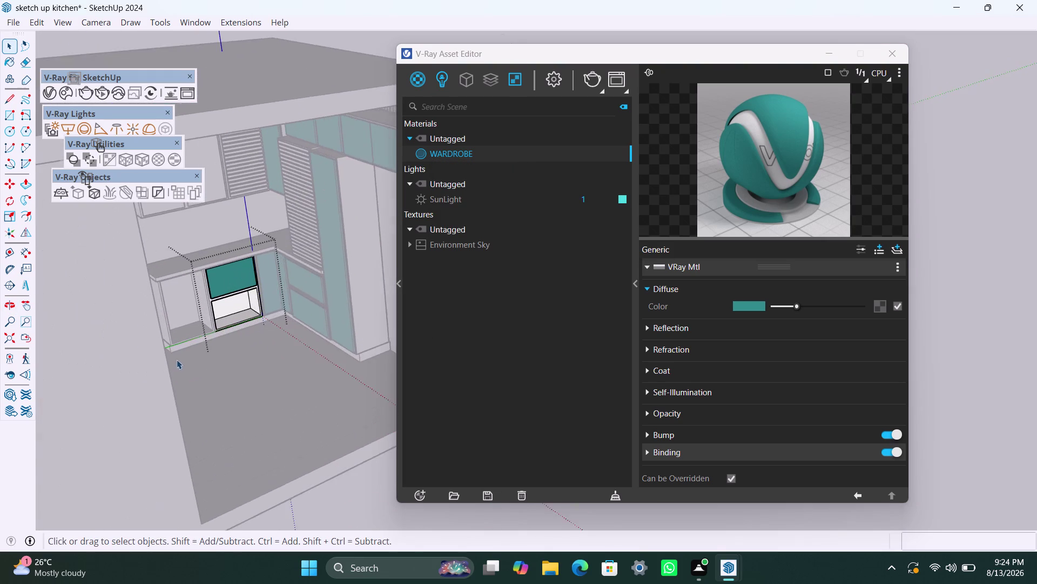
middle_drag(226, 340, 133, 335)
scroll(up, 3)
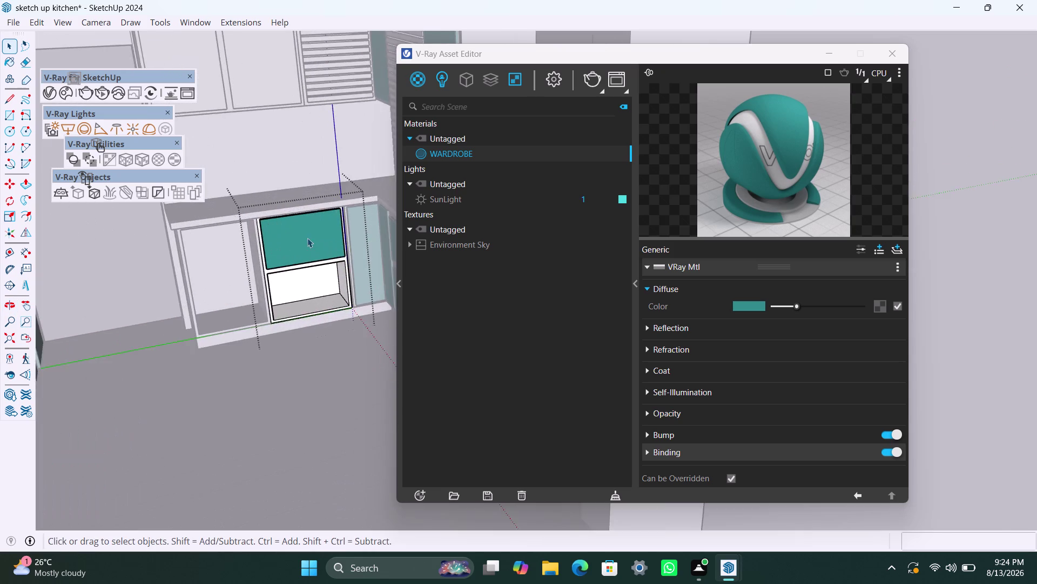
scroll(up, 3)
middle_drag(312, 233, 304, 319)
scroll(up, 3)
middle_drag(298, 232, 299, 211)
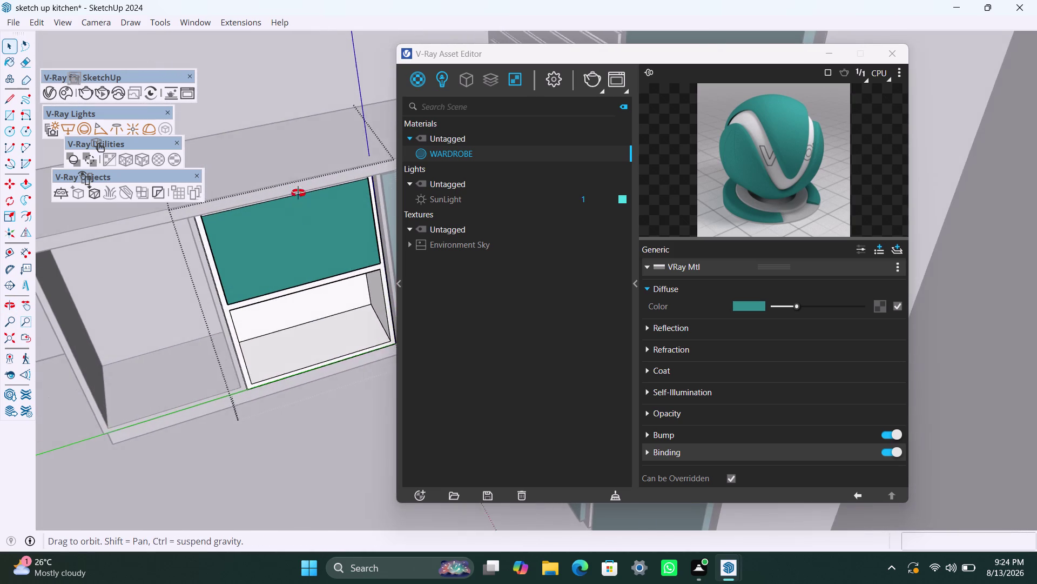
middle_drag(298, 212, 301, 155)
scroll(up, 3)
Select the teal upper door front's face and orbit the cabinet to check it.
triple_click(300, 217)
double_click(299, 217)
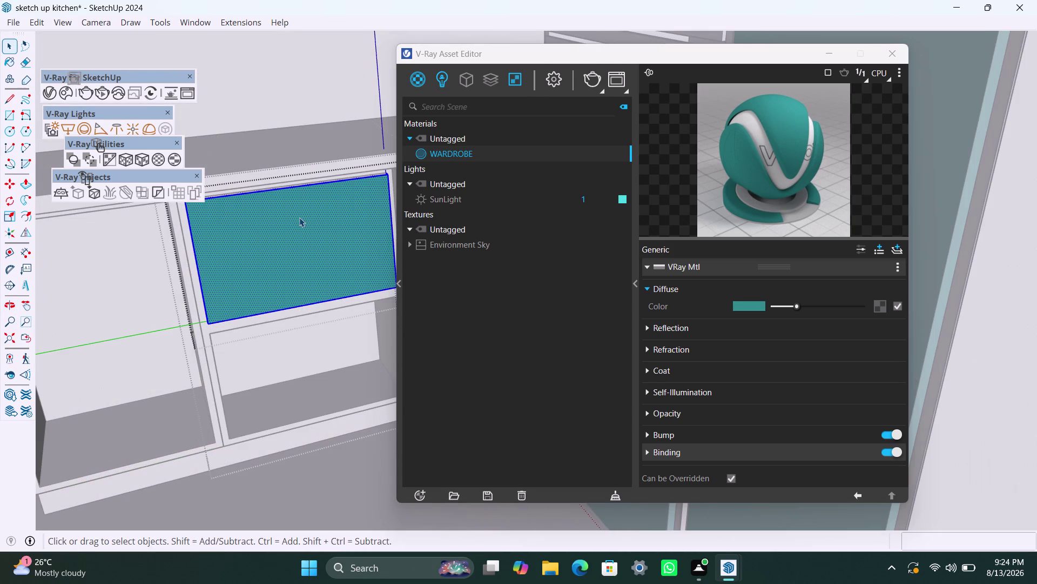
double_click(299, 216)
scroll(down, 3)
middle_drag(324, 217, 318, 186)
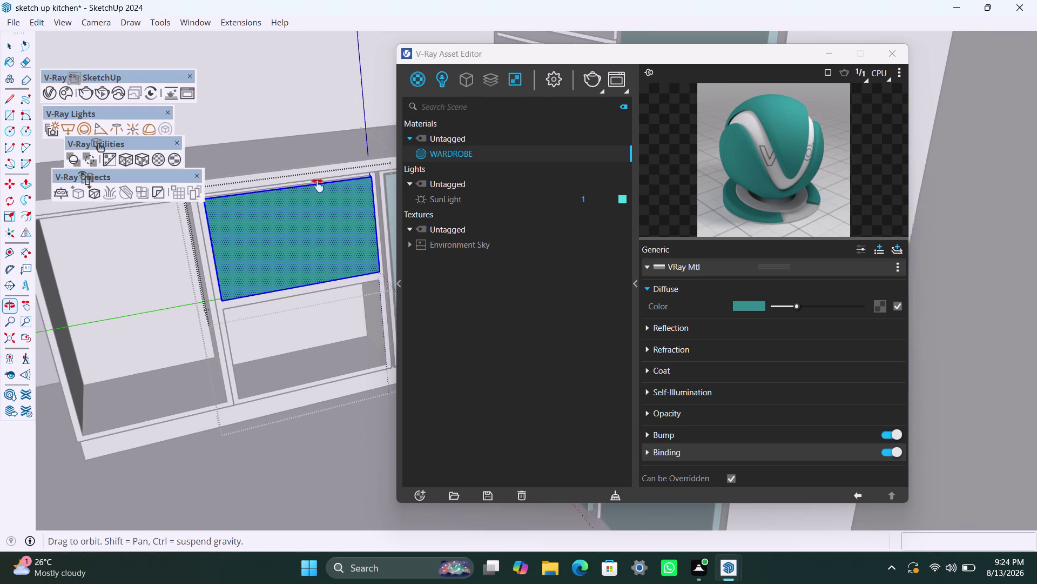
middle_drag(318, 185, 327, 181)
scroll(up, 3)
middle_drag(243, 243, 284, 343)
scroll(up, 3)
middle_drag(204, 306, 279, 274)
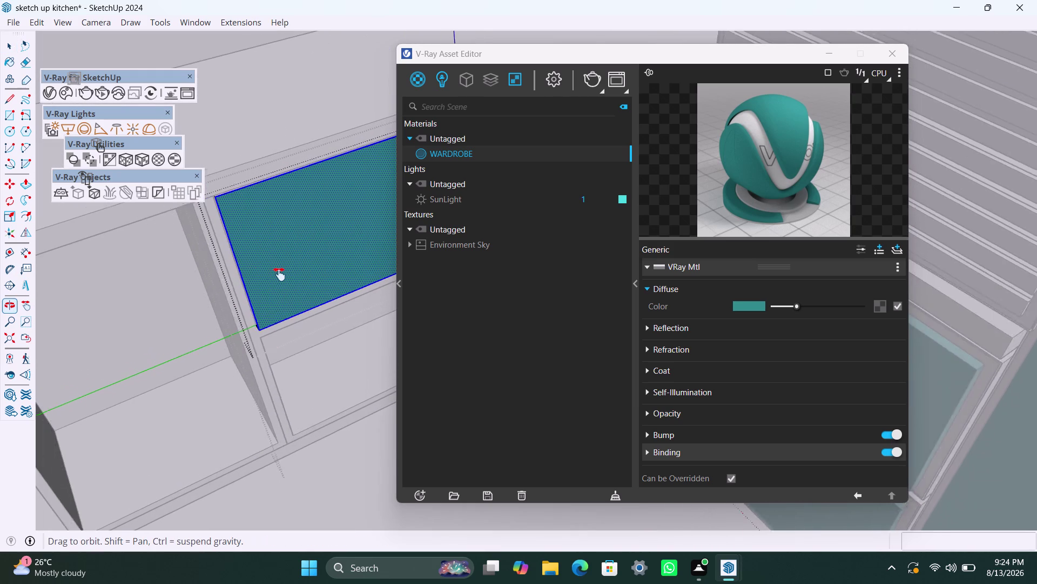
middle_drag(279, 274, 165, 271)
scroll(down, 3)
scroll(down, 3)
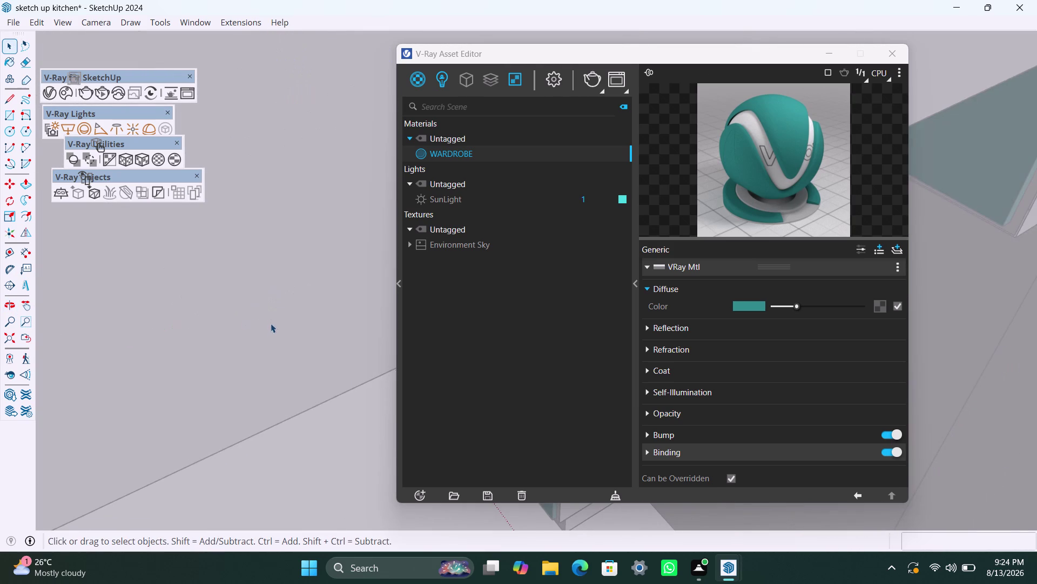
scroll(up, 3)
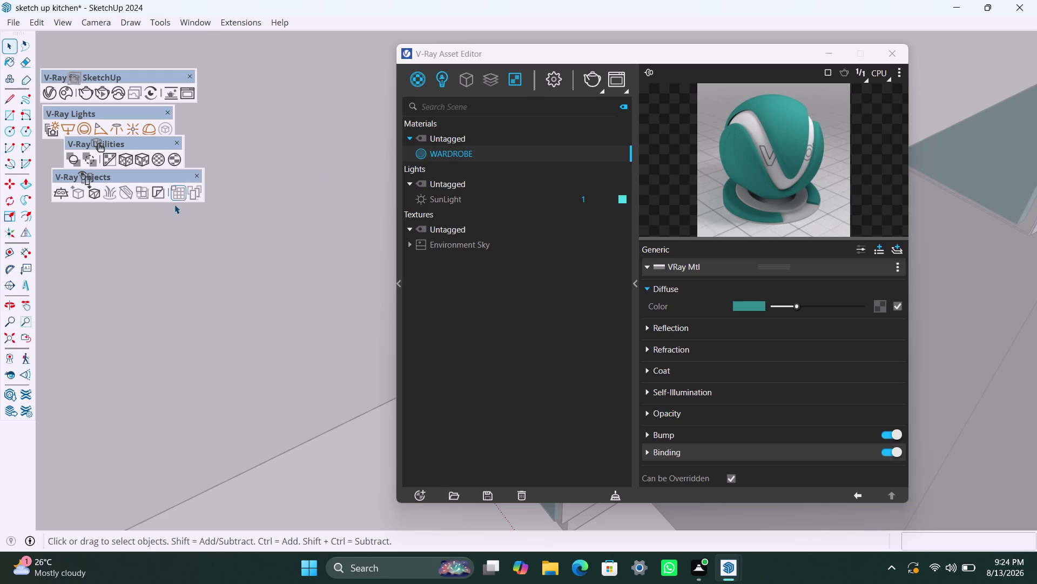
Select the upper door front and apply WARDROBE through its right-click actions.
click(4, 334)
scroll(down, 3)
scroll(up, 3)
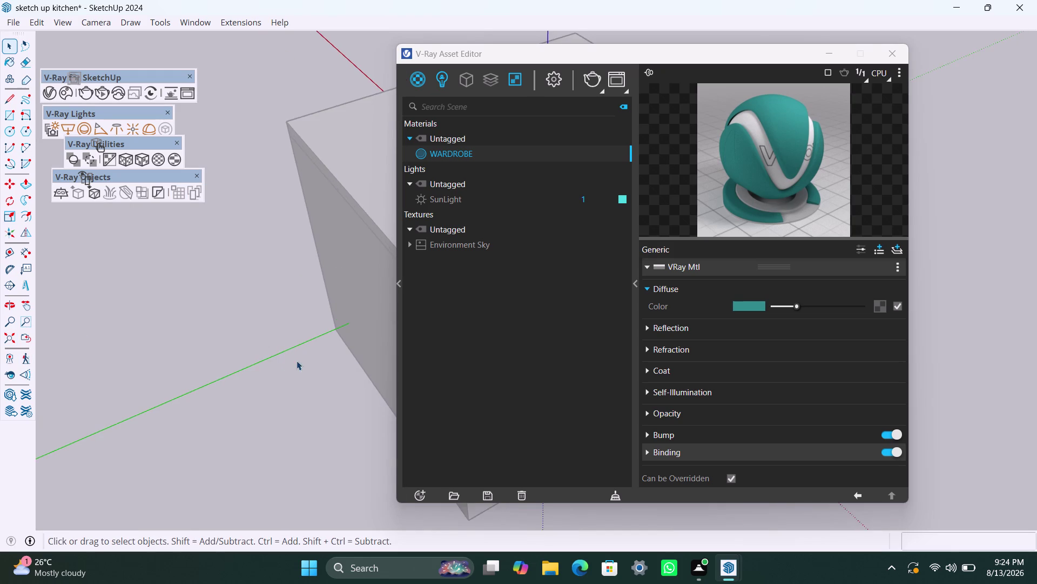
middle_drag(299, 361, 39, 295)
scroll(up, 3)
double_click(281, 167)
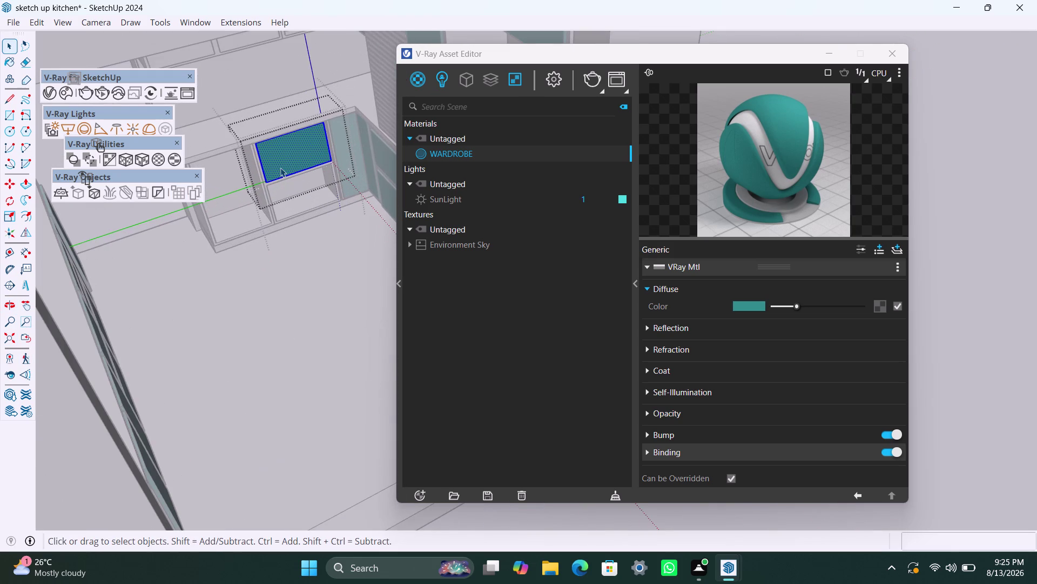
double_click(281, 168)
click(454, 151)
right_click(470, 153)
click(491, 179)
click(286, 241)
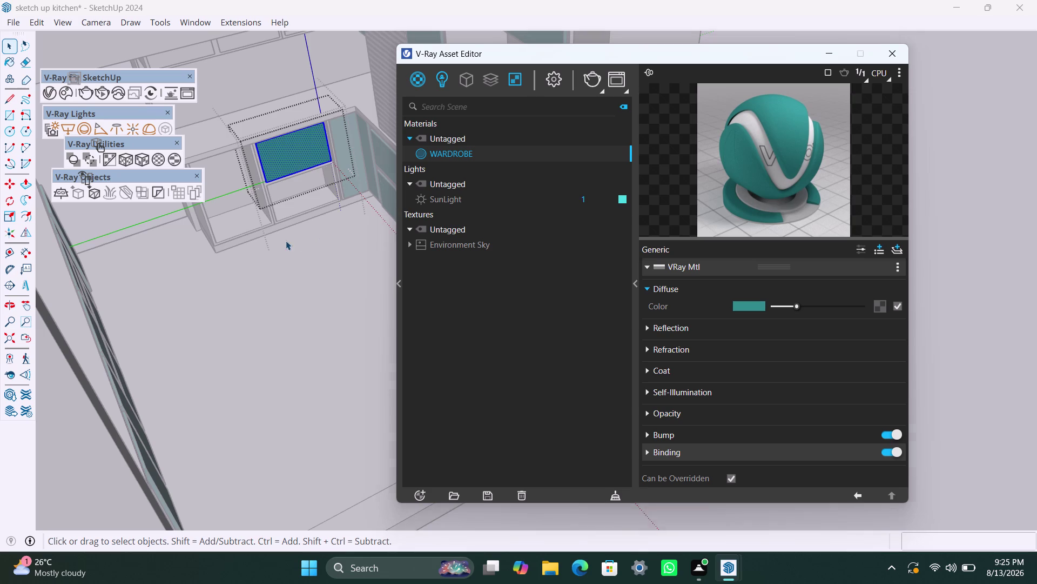
Orbit to the white lower drawer front and select its face.
scroll(up, 3)
scroll(up, 3)
middle_drag(232, 221, 249, 223)
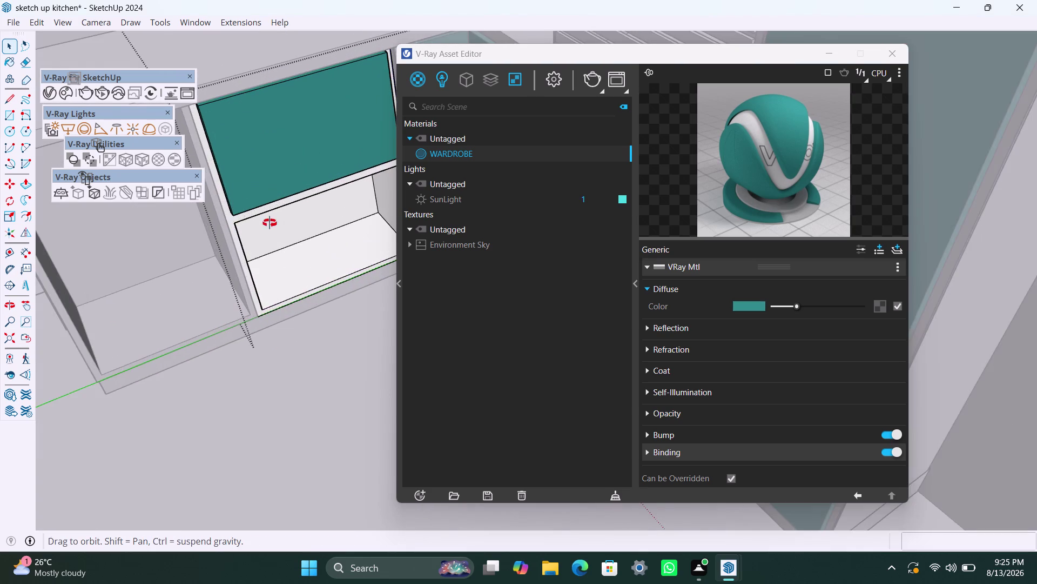
middle_drag(249, 222, 161, 207)
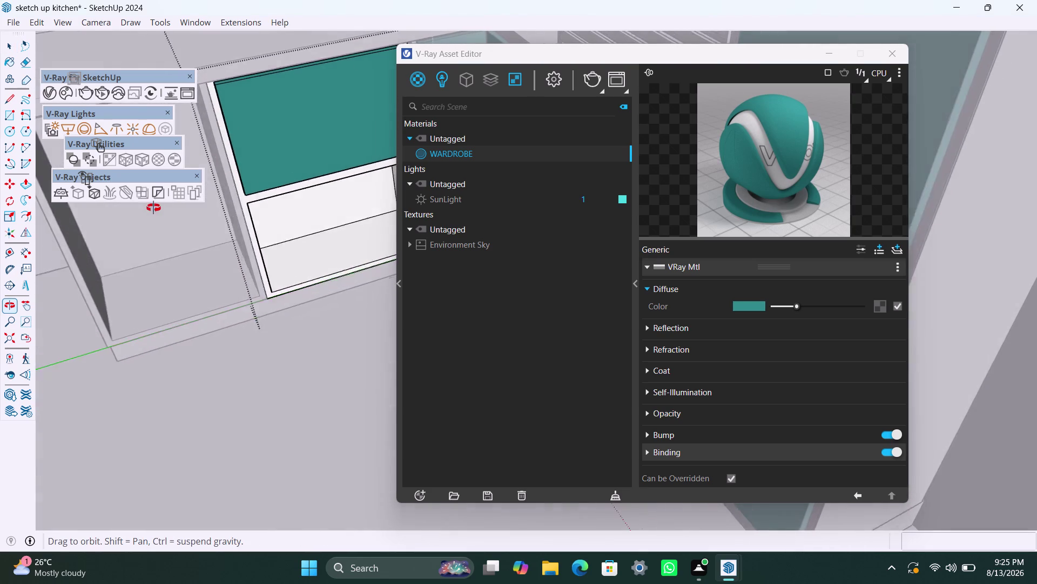
middle_drag(161, 207, 154, 207)
scroll(down, 3)
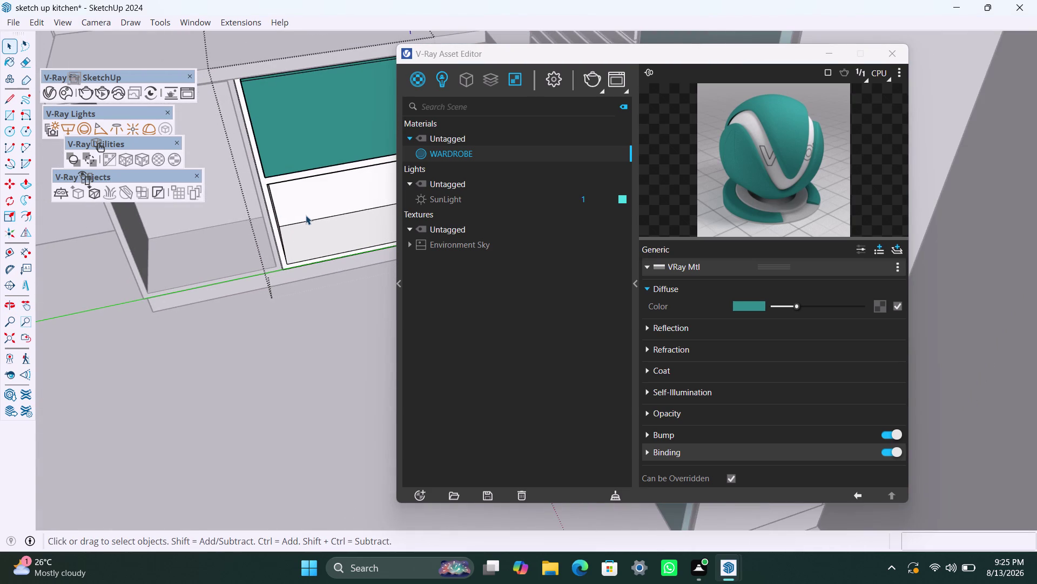
click(305, 215)
scroll(down, 3)
scroll(down, 3)
scroll(down, 3)
double_click(277, 322)
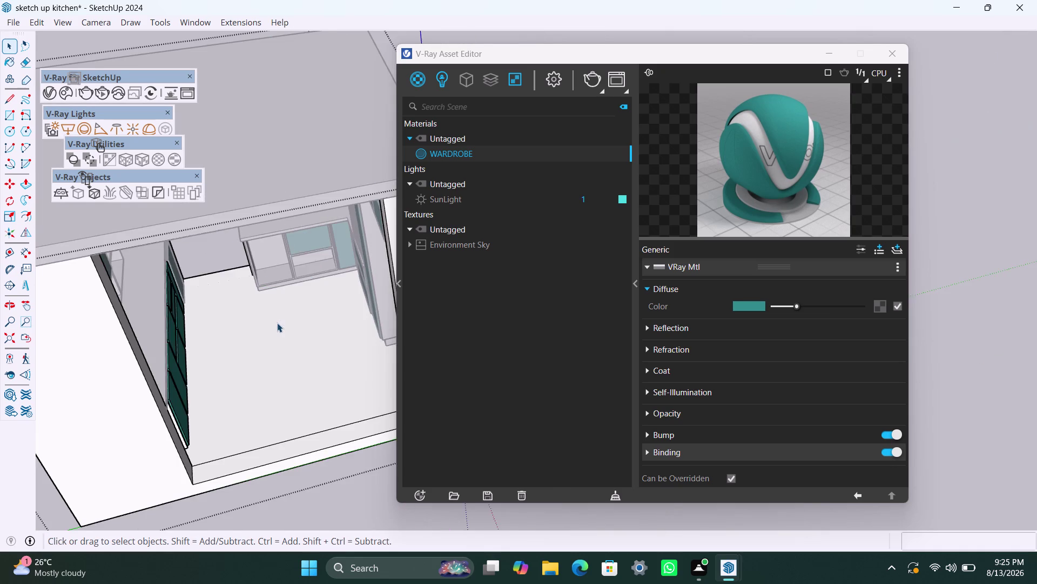
scroll(down, 3)
scroll(down, 3)
Review the teal cabinets from outside, then open WARDROBE's diffuse colour picker.
middle_drag(263, 359, 223, 301)
triple_click(266, 452)
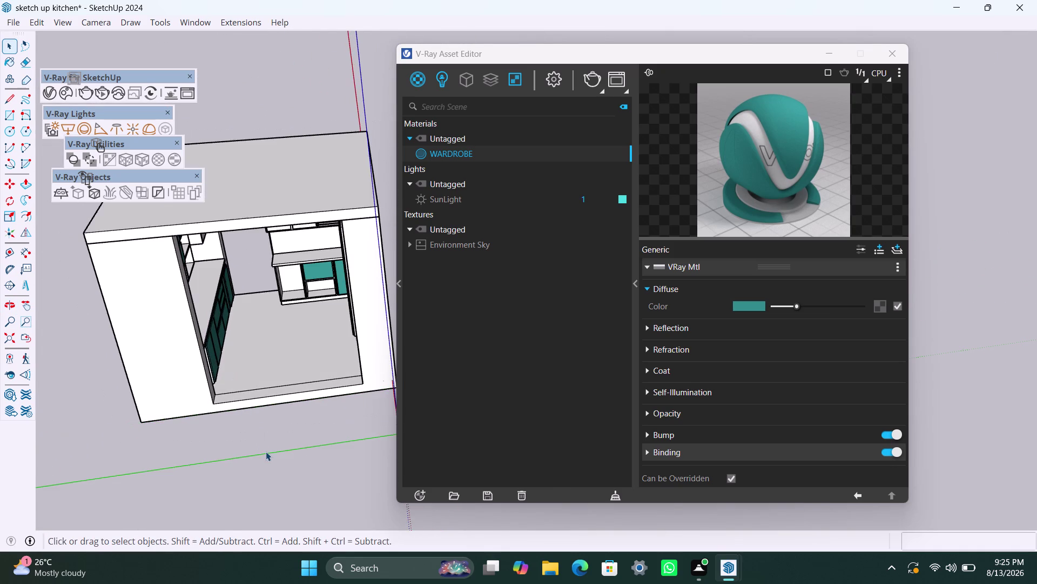
scroll(down, 3)
middle_drag(276, 346, 466, 329)
scroll(up, 3)
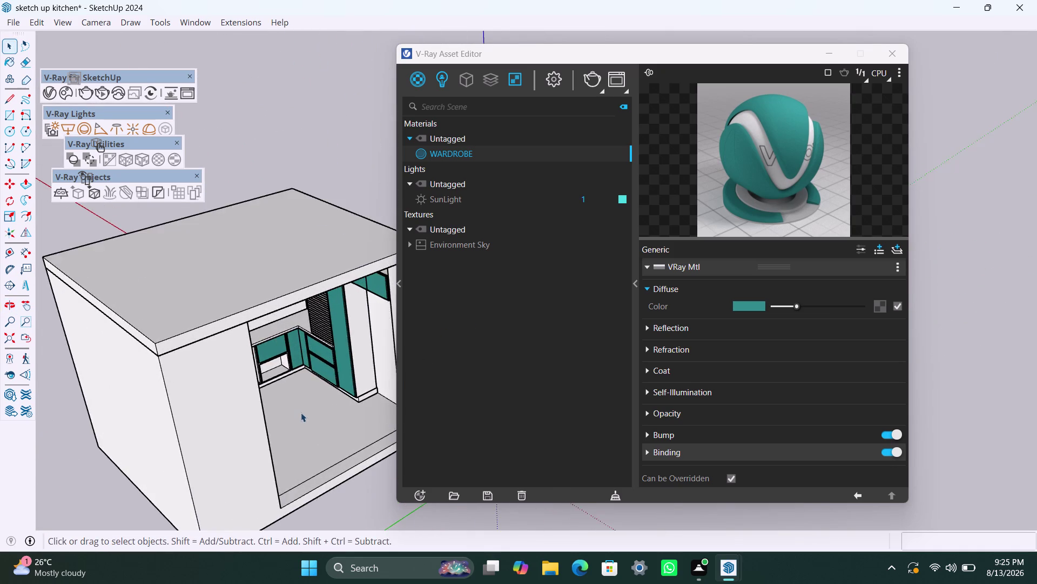
middle_drag(304, 412, 358, 402)
scroll(up, 3)
scroll(up, 3)
scroll(up, 3)
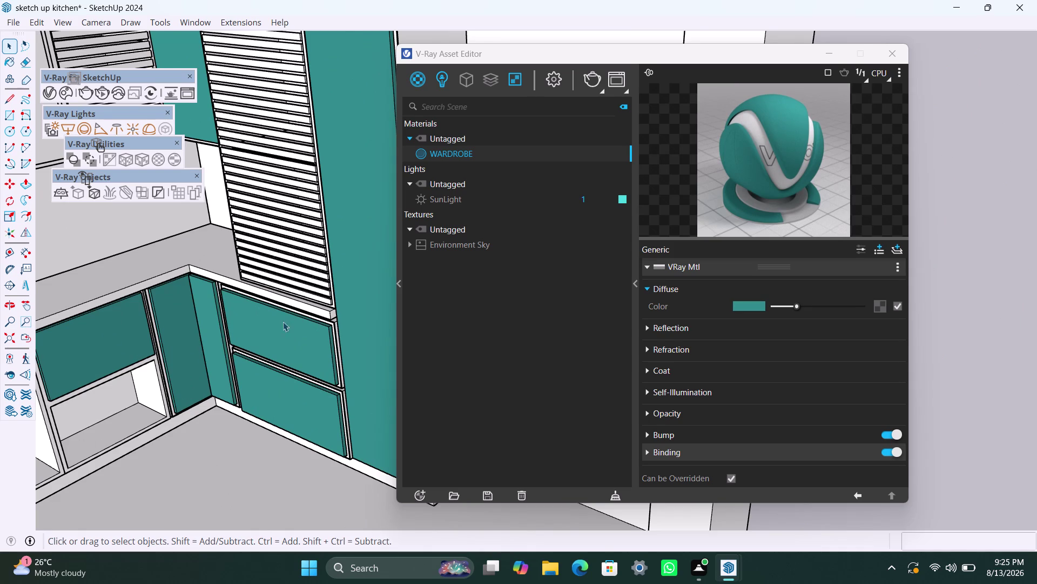
scroll(down, 3)
scroll(down, 3)
scroll(down, 3)
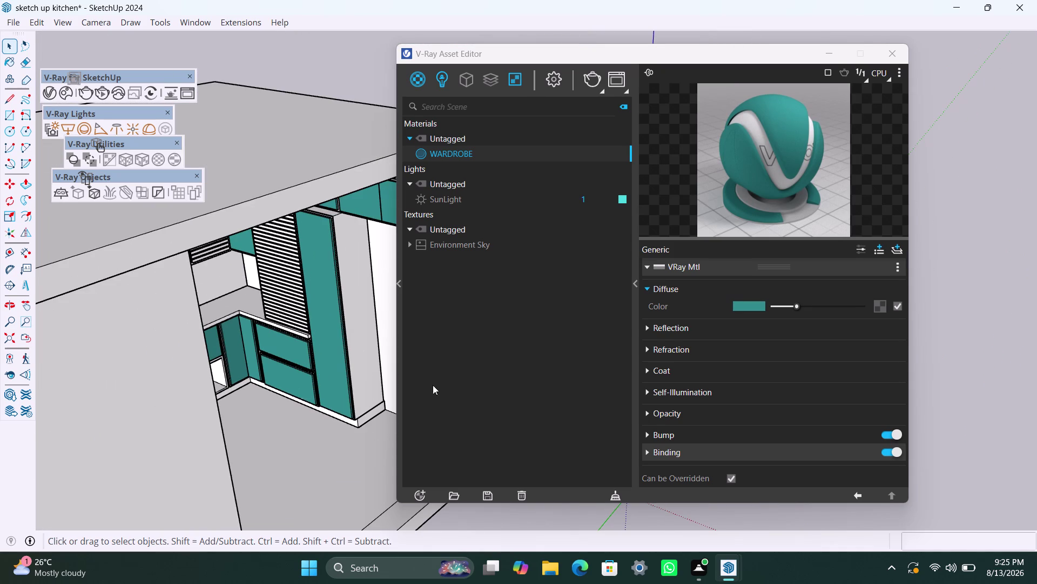
click(758, 307)
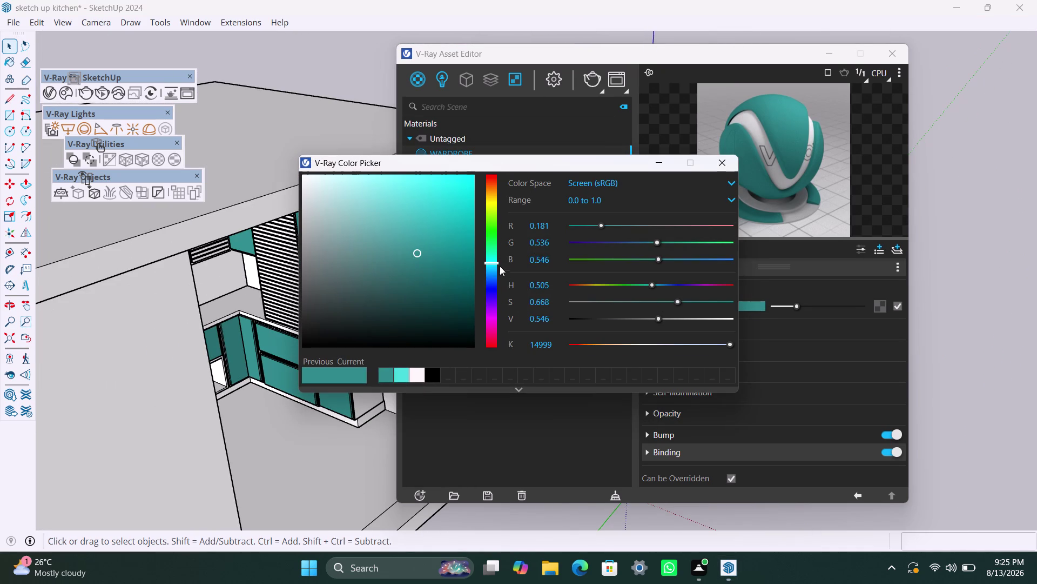
Set WARDROBE's diffuse colour to muted teal (R 0.33, G 0.628, B 0.636) and close the picker.
drag(419, 253, 408, 237)
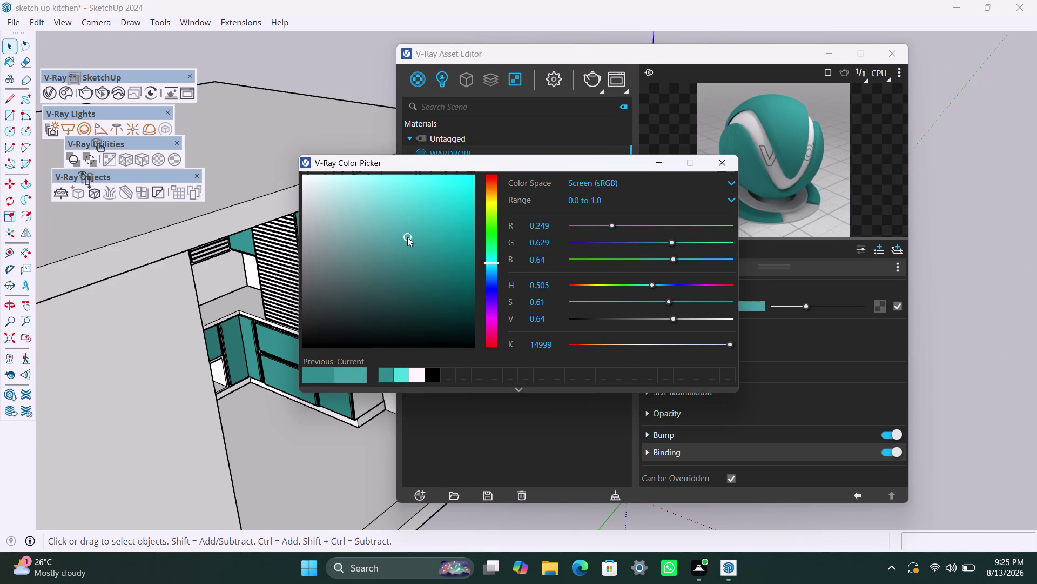
drag(408, 237, 395, 236)
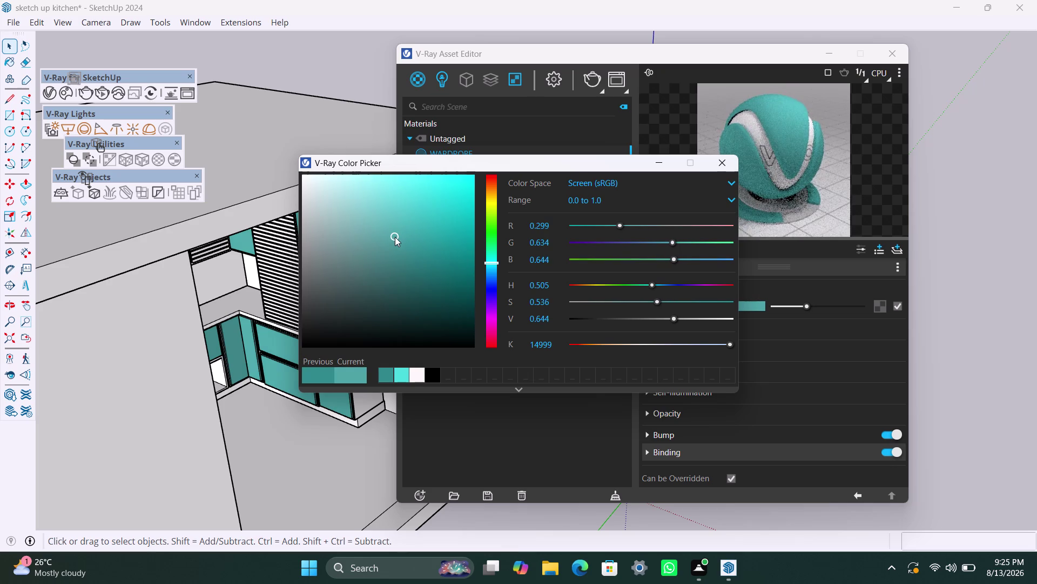
drag(395, 237, 387, 242)
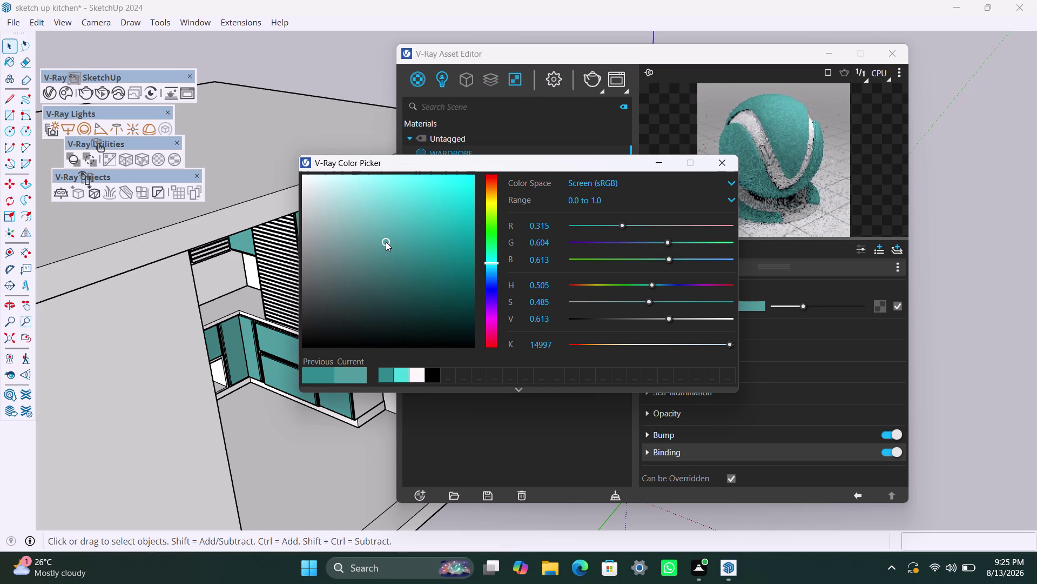
drag(386, 242, 384, 233)
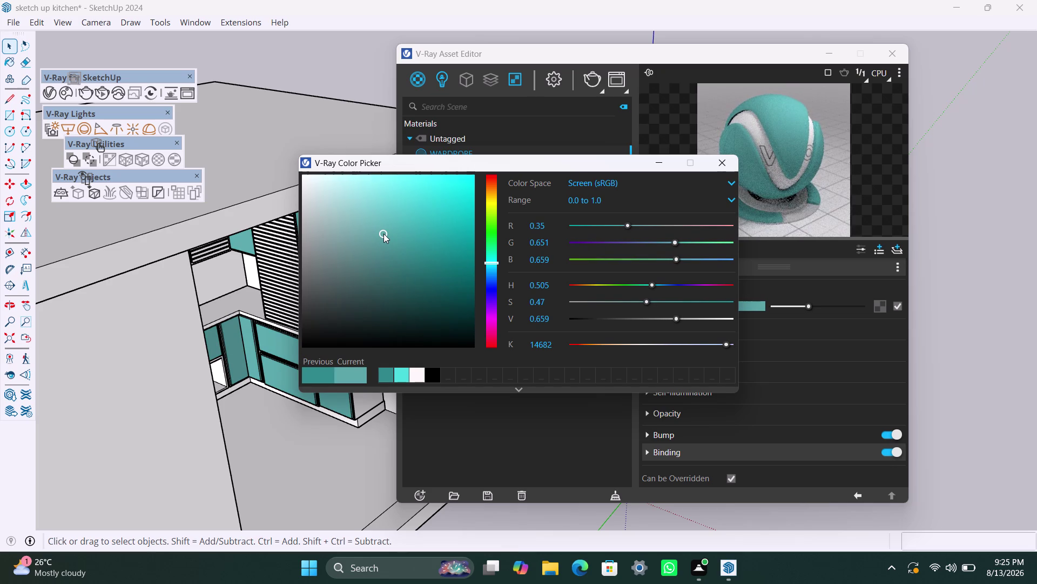
drag(384, 233, 385, 238)
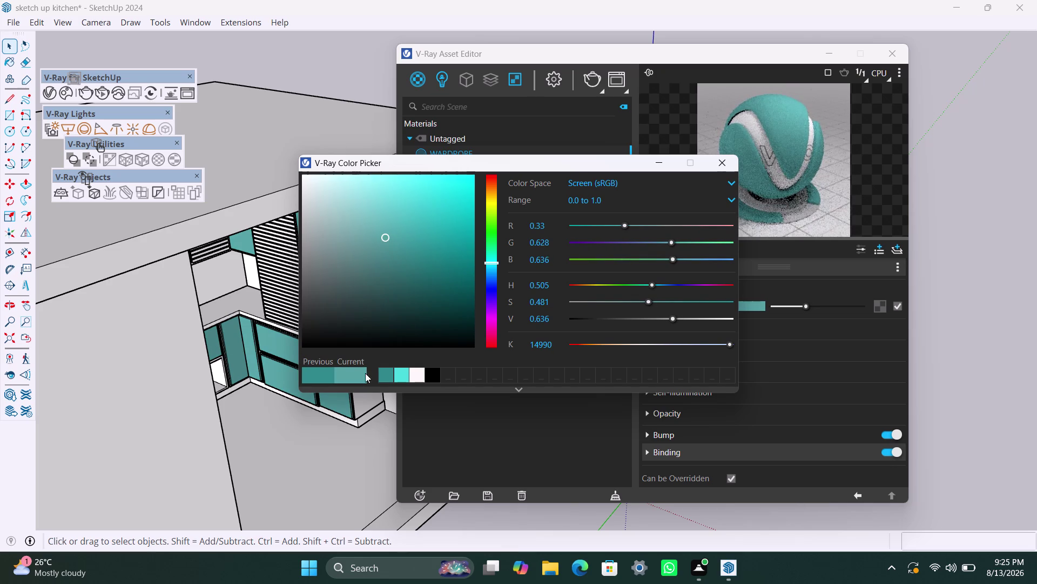
click(324, 482)
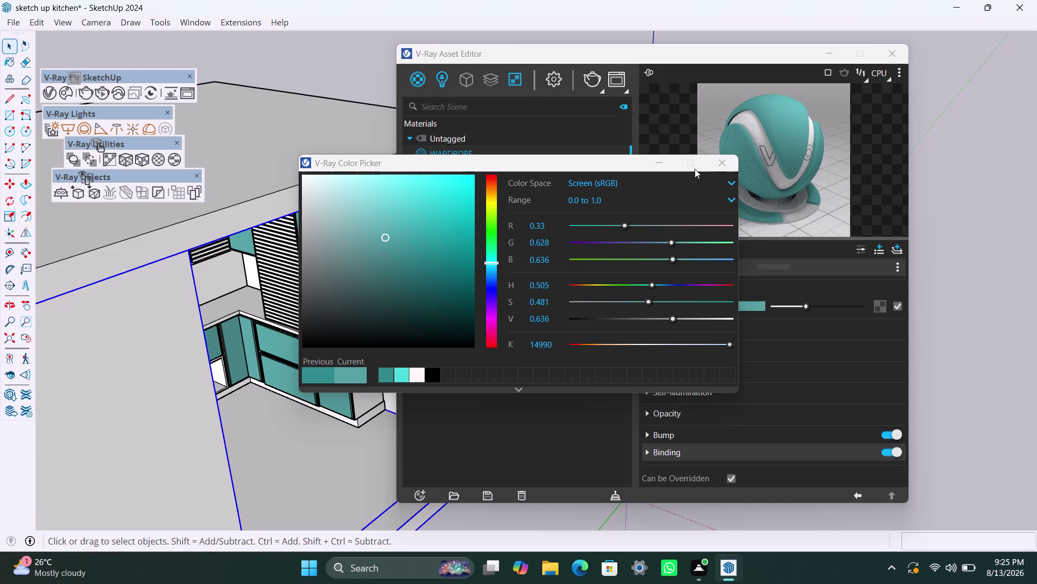
click(658, 162)
scroll(down, 3)
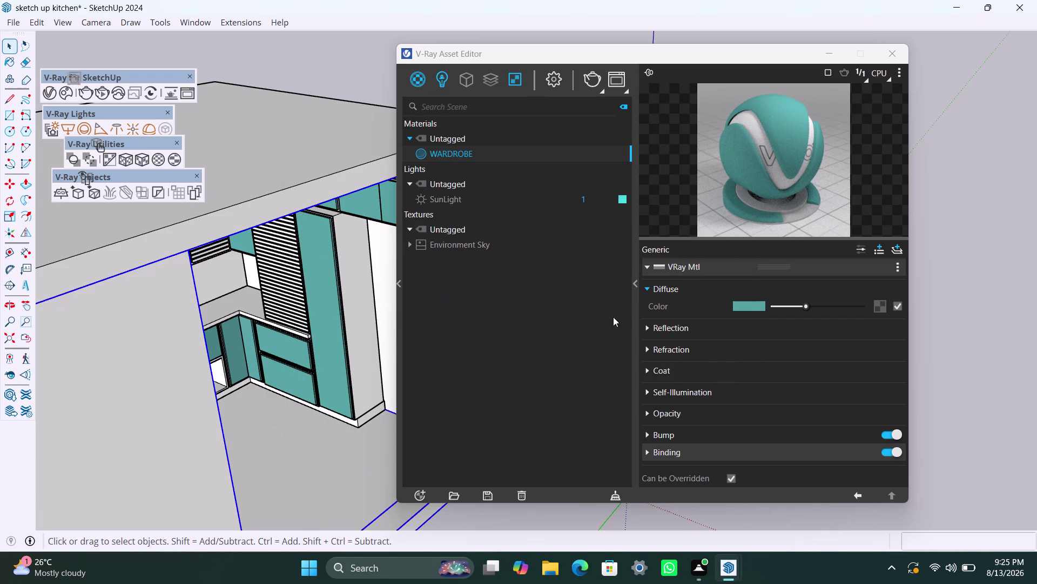
scroll(down, 3)
middle_drag(332, 362, 308, 371)
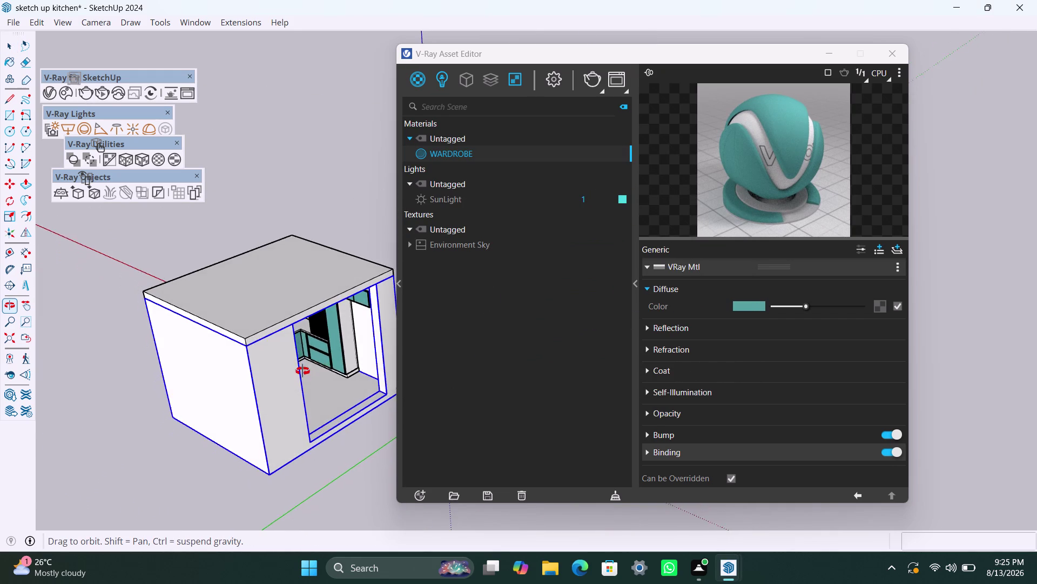
middle_drag(308, 371, 207, 364)
scroll(up, 3)
middle_drag(344, 340, 84, 258)
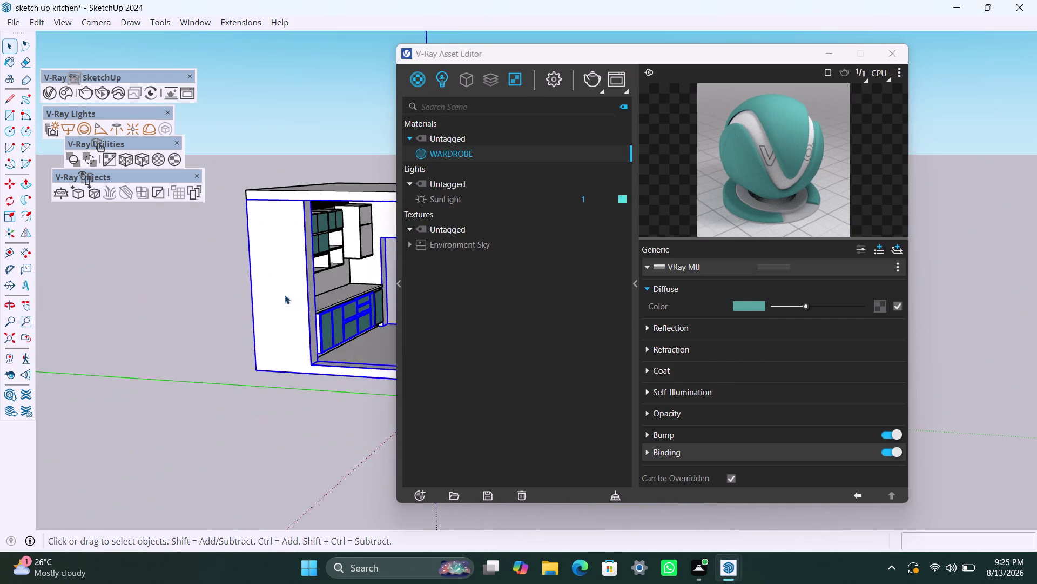
scroll(up, 3)
middle_drag(331, 325, 258, 342)
click(142, 408)
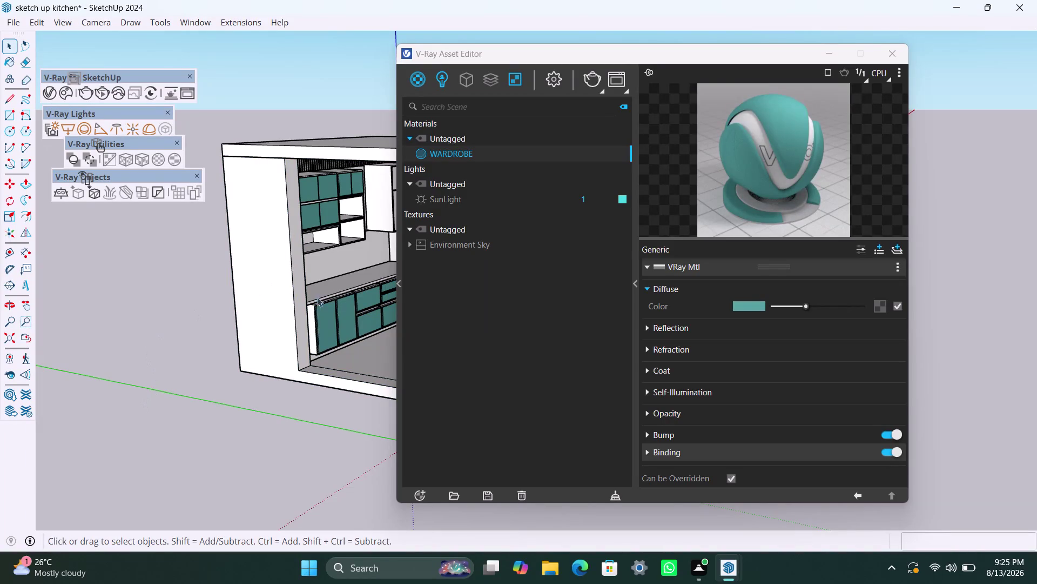
middle_drag(353, 306, 229, 352)
scroll(up, 3)
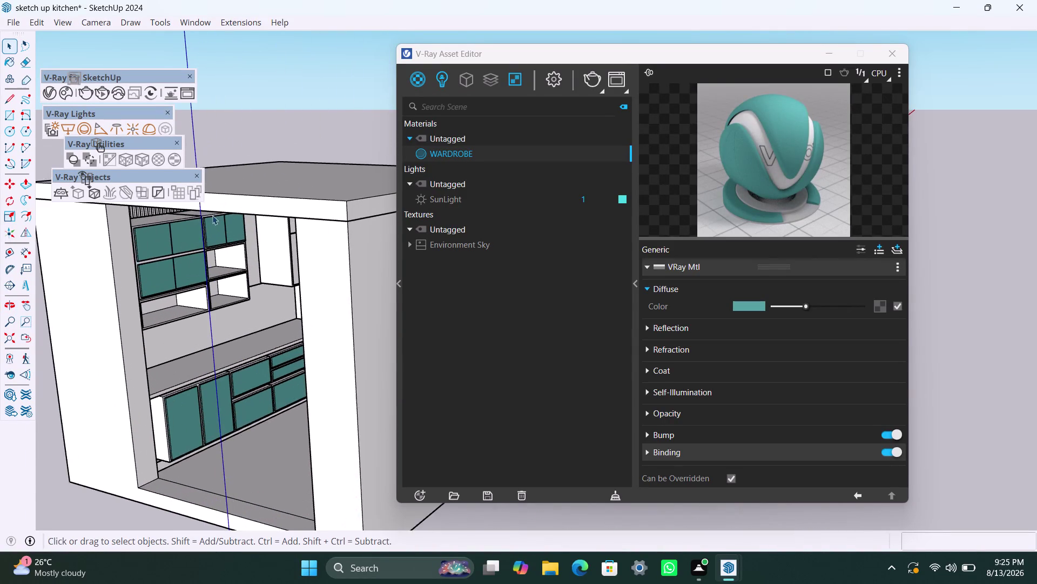
scroll(up, 3)
scroll(up, 3)
middle_drag(239, 314, 290, 313)
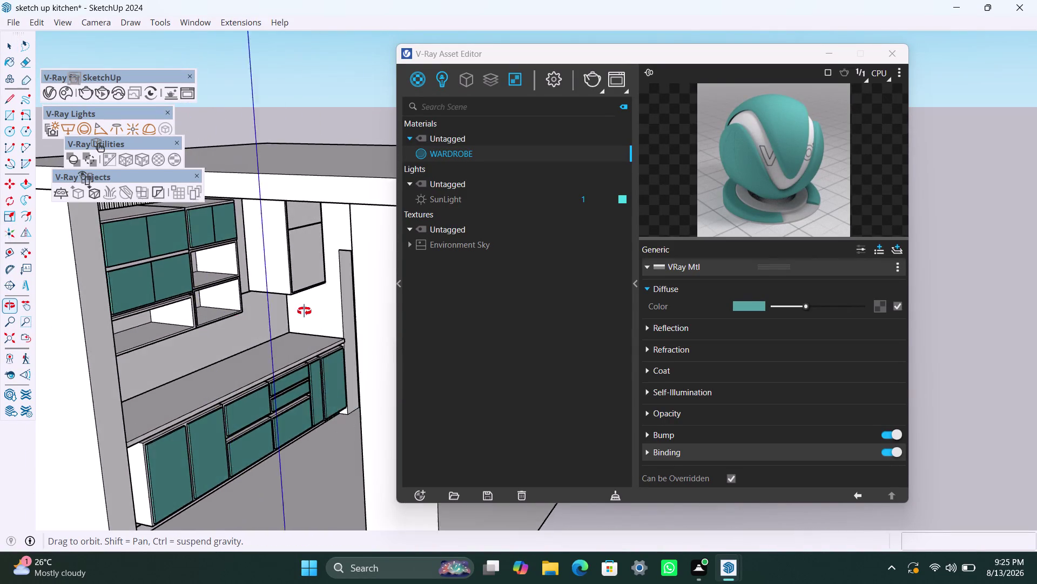
middle_drag(290, 313, 222, 242)
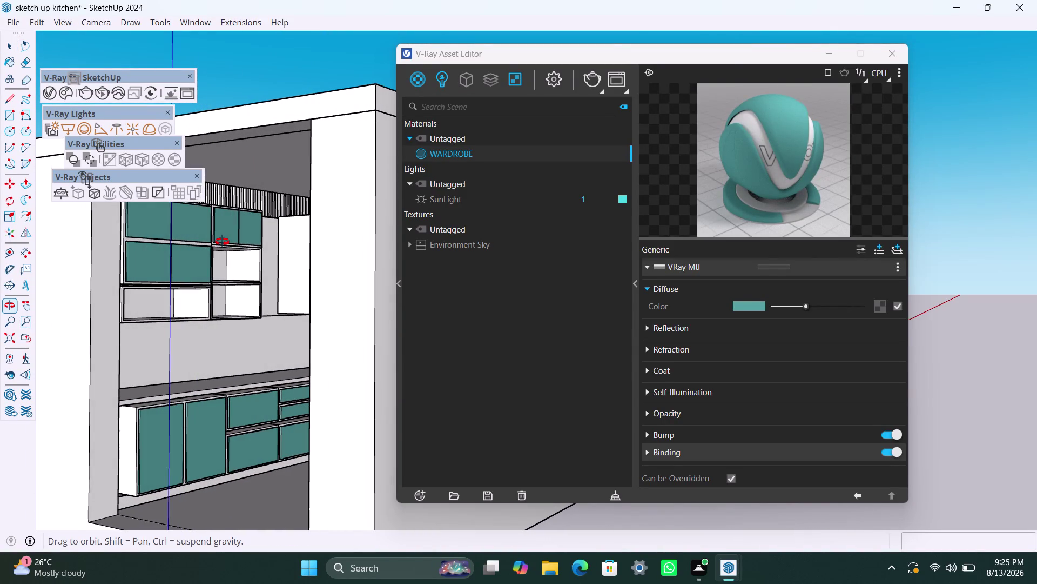
middle_drag(222, 241, 398, 285)
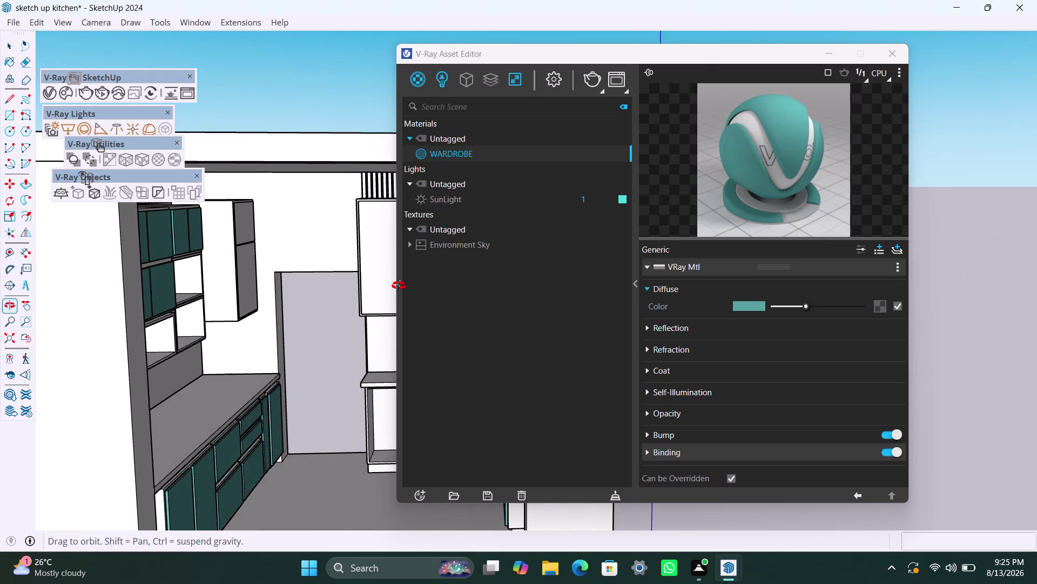
middle_drag(398, 286, 415, 286)
scroll(down, 3)
middle_drag(309, 330, 437, 325)
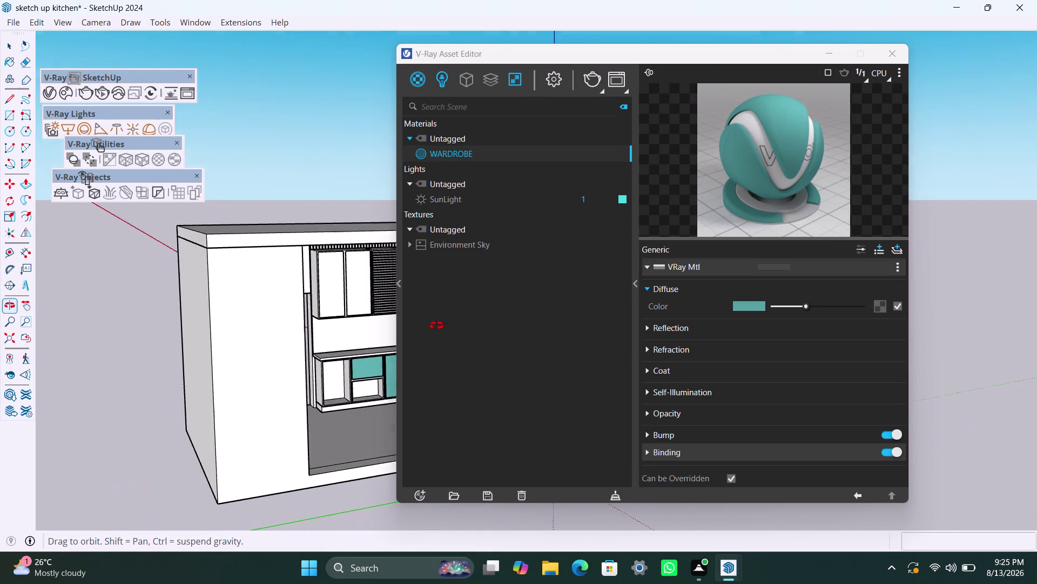
middle_drag(437, 326, 151, 320)
scroll(up, 3)
scroll(up, 3)
middle_drag(356, 272, 281, 288)
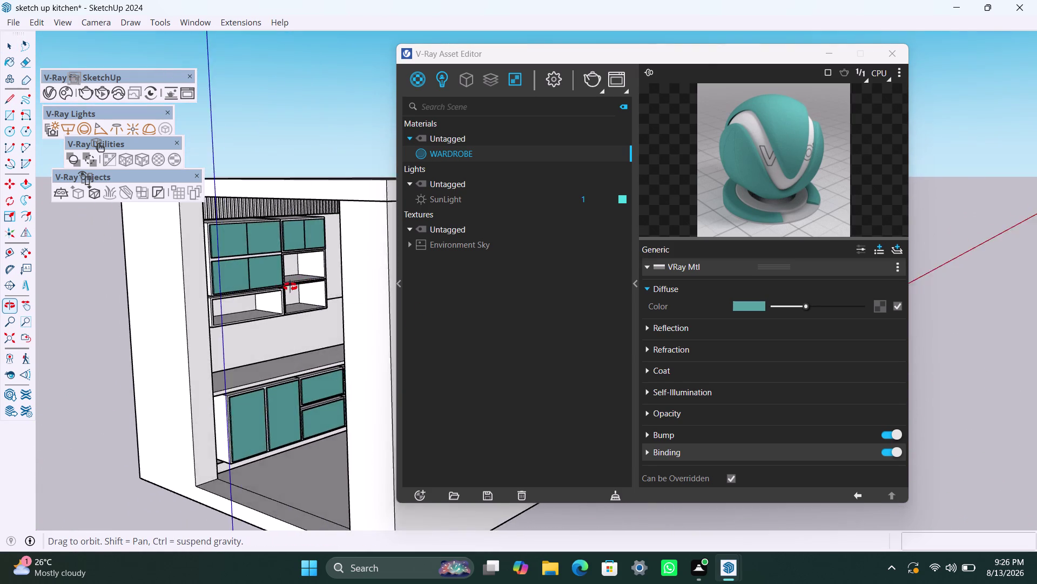
middle_drag(281, 288, 392, 280)
scroll(up, 3)
middle_drag(378, 274, 361, 272)
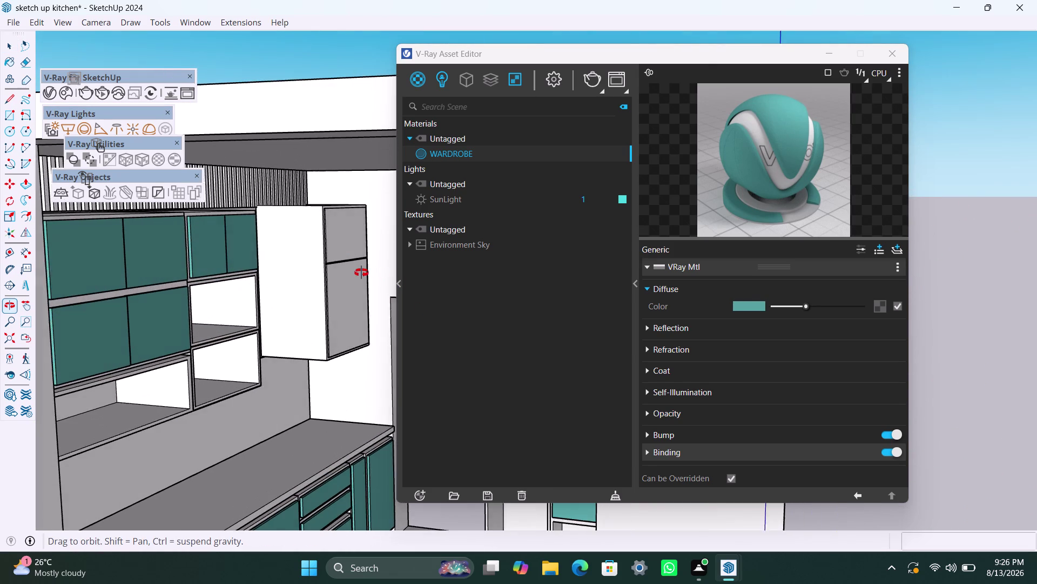
middle_drag(362, 272, 356, 272)
scroll(up, 3)
scroll(down, 3)
scroll(down, 3)
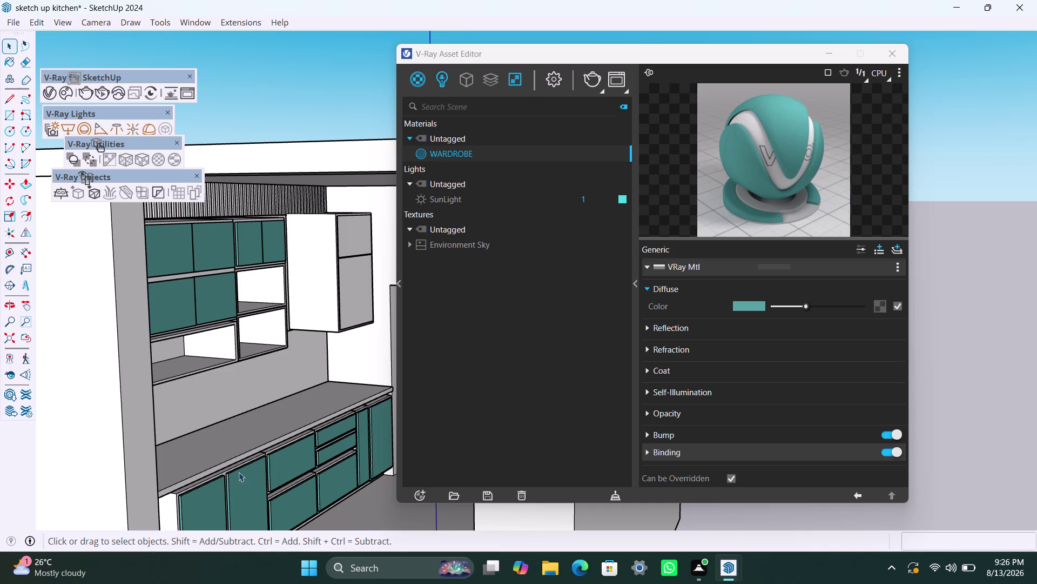
scroll(up, 3)
scroll(up, 3)
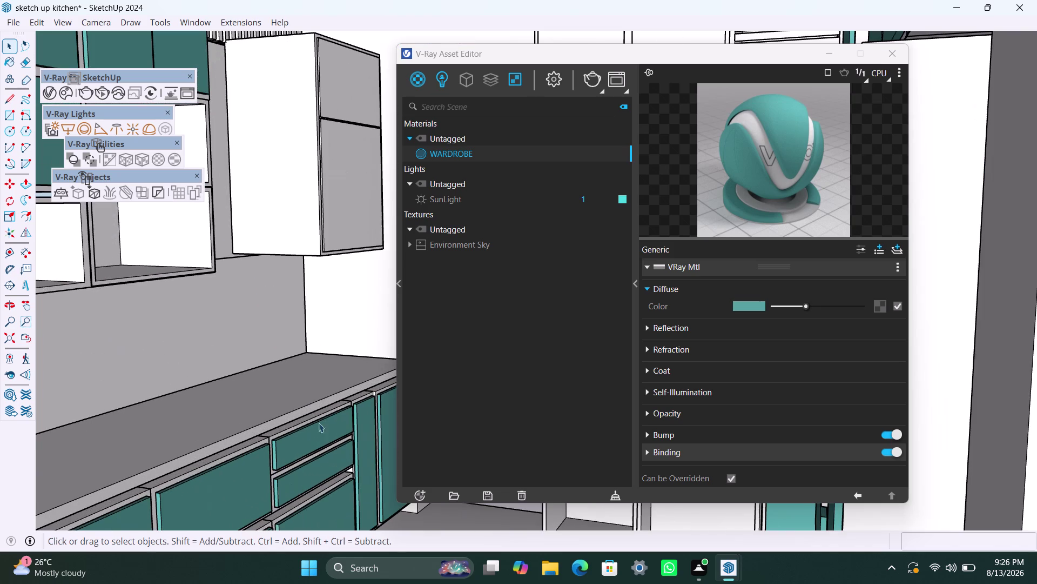
scroll(up, 3)
scroll(up, 3)
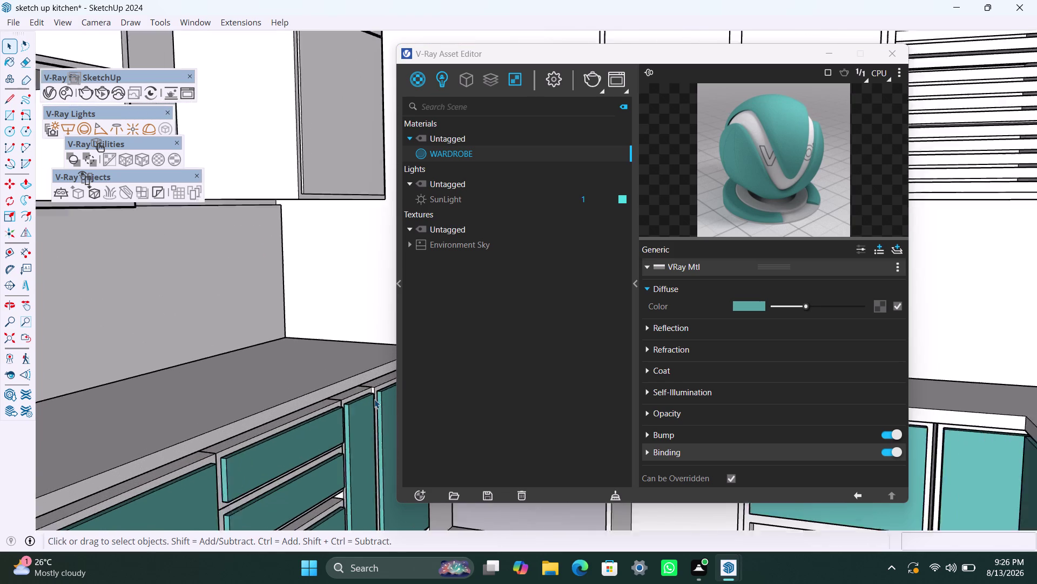
scroll(down, 3)
scroll(down, 3)
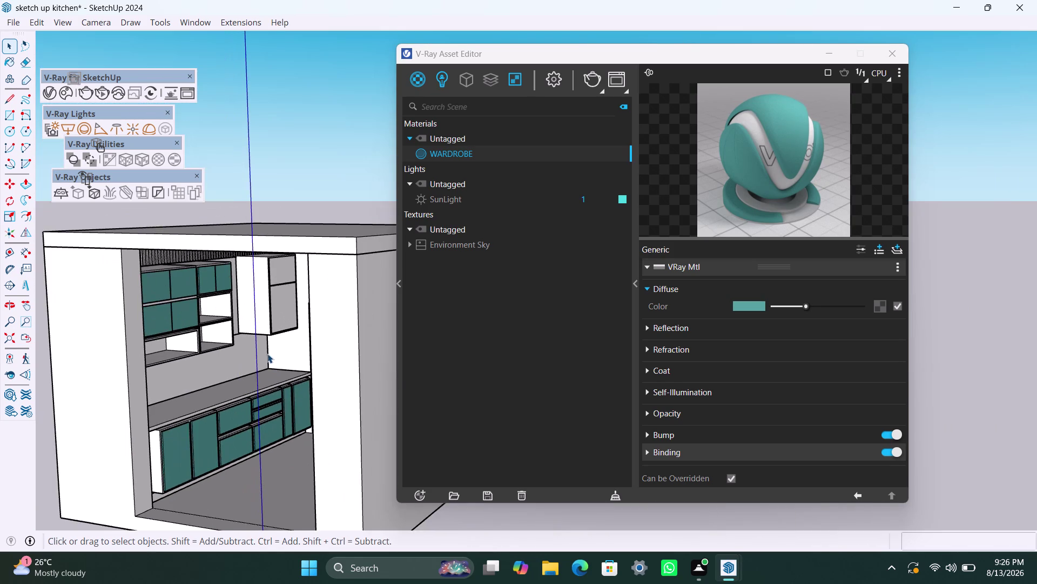
scroll(up, 3)
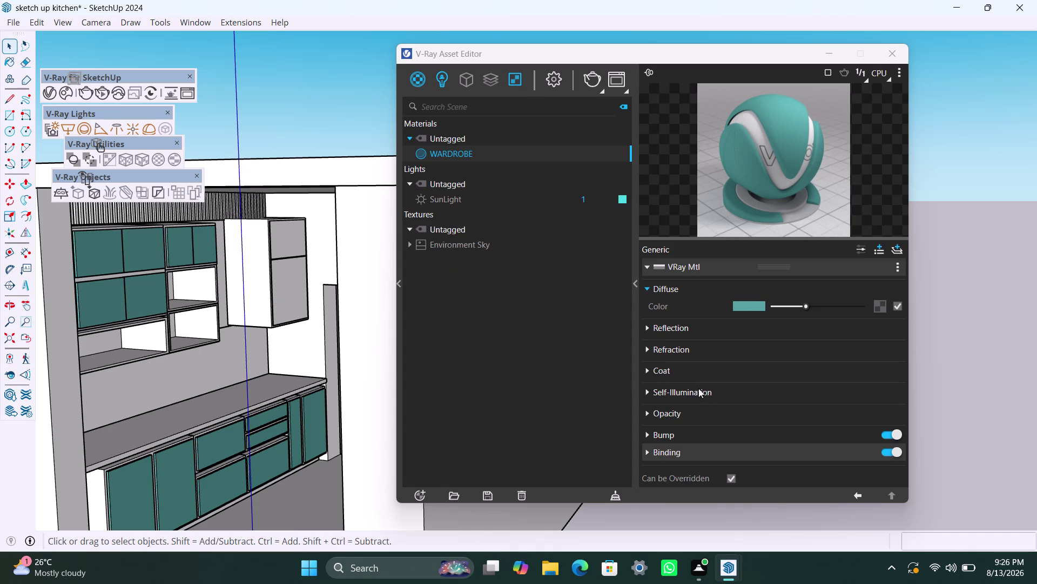
scroll(down, 3)
scroll(down, 3)
scroll(down, 3)
scroll(down, 3)
scroll(down, 3)
scroll(down, 3)
scroll(down, 3)
scroll(down, 3)
scroll(down, 3)
scroll(down, 3)
scroll(down, 3)
scroll(up, 3)
scroll(down, 3)
scroll(down, 3)
scroll(down, 3)
scroll(down, 3)
click(473, 151)
right_click(473, 152)
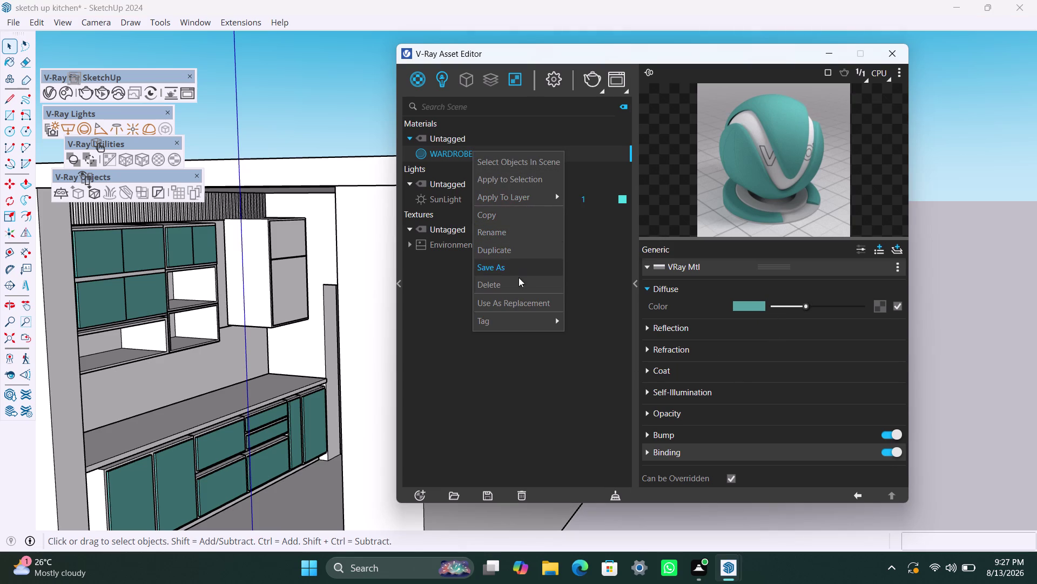
Filter the Asset Editor list to show only materials and locate WARDROBE.
click(506, 355)
right_click(458, 154)
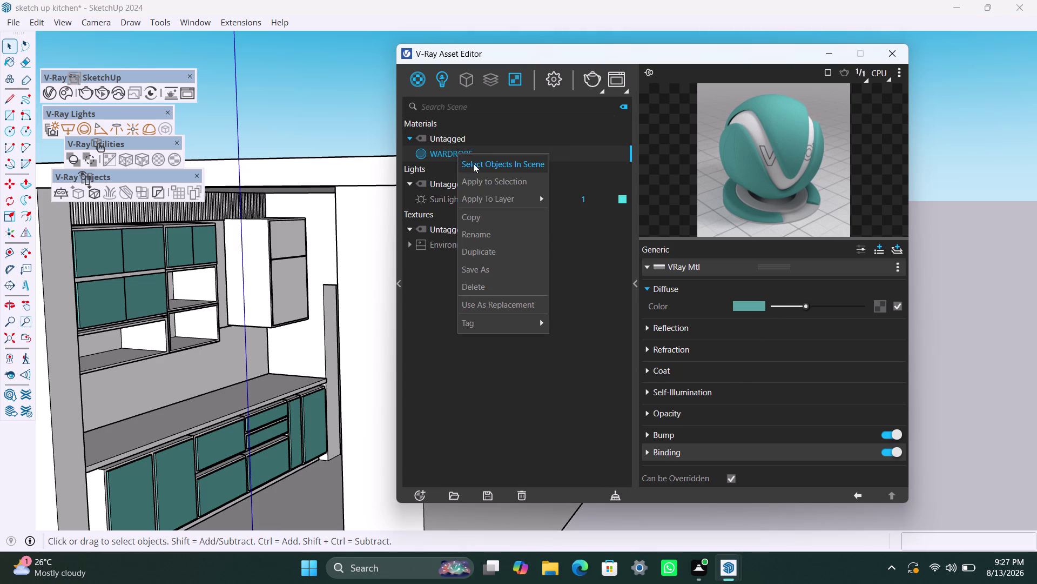
click(443, 153)
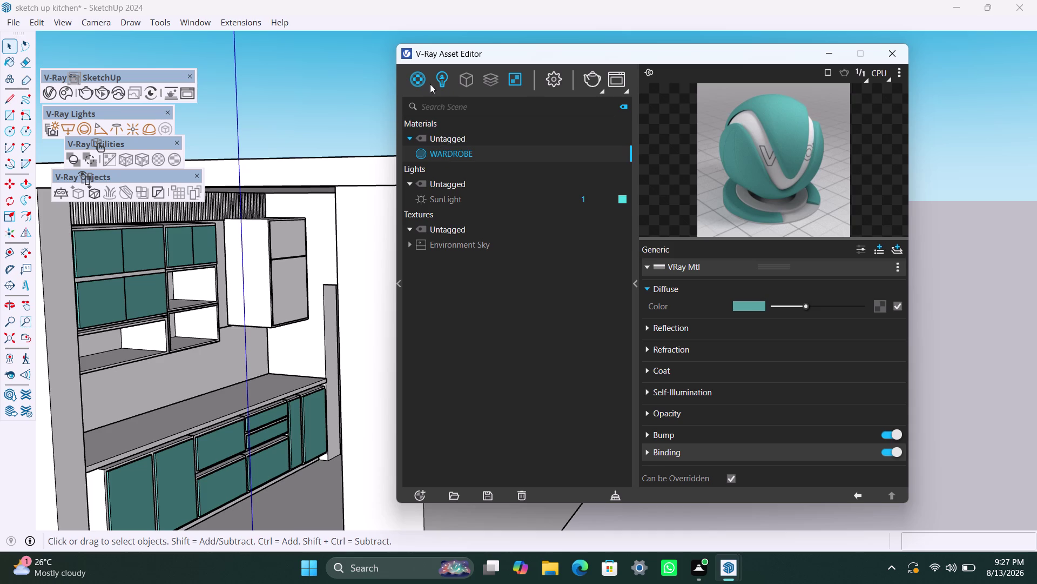
click(423, 81)
click(420, 89)
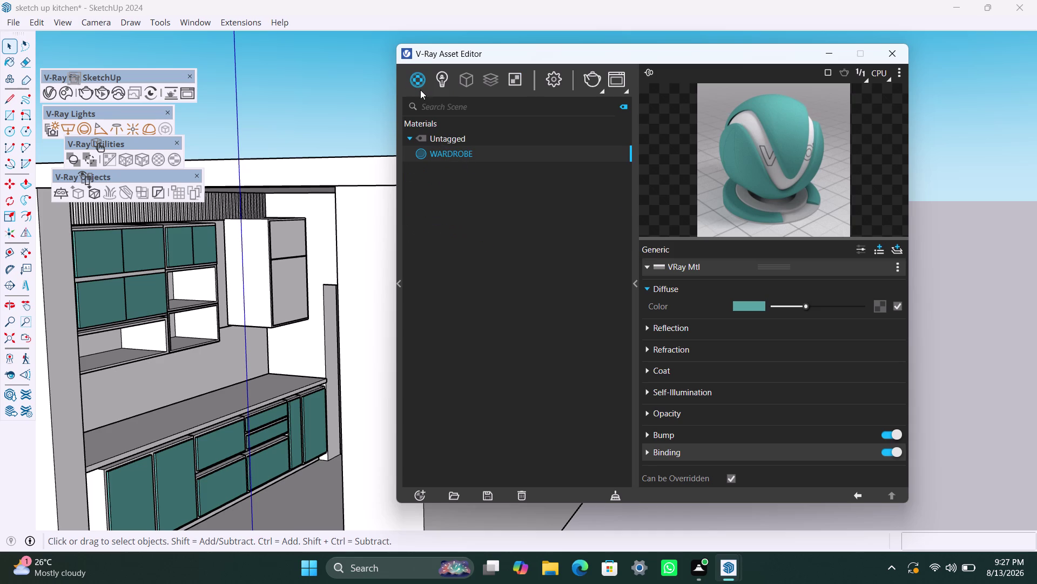
click(421, 88)
click(466, 155)
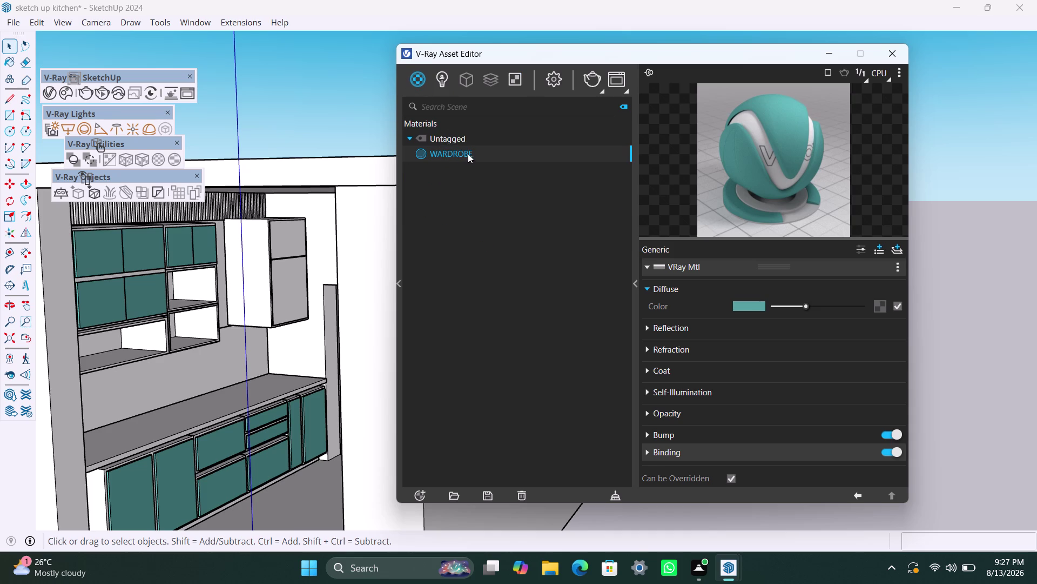
right_click(468, 153)
click(468, 151)
click(421, 72)
triple_click(421, 83)
click(412, 139)
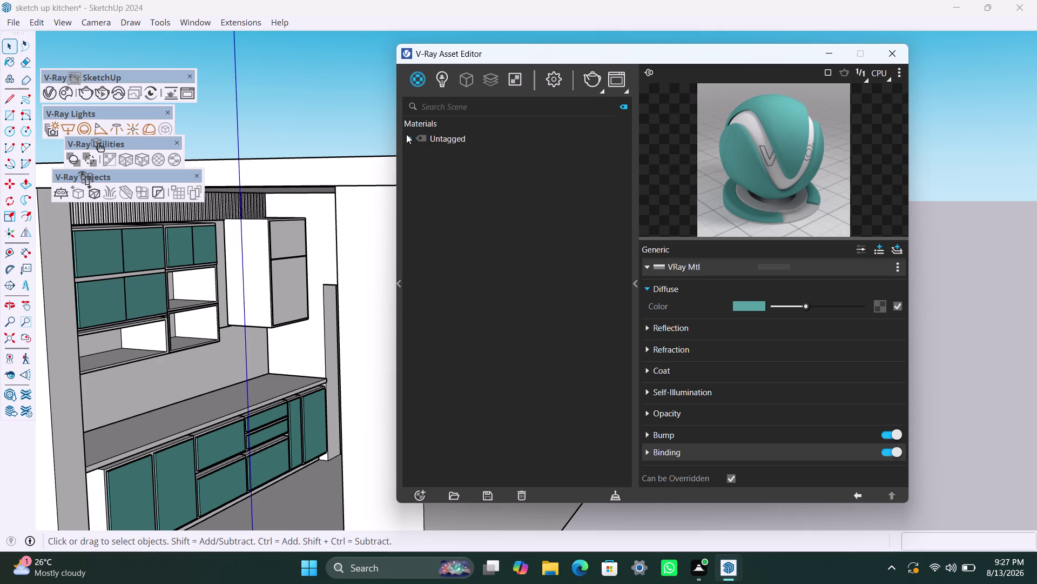
Expand the Untagged group and duplicate the WARDROBE material.
click(411, 137)
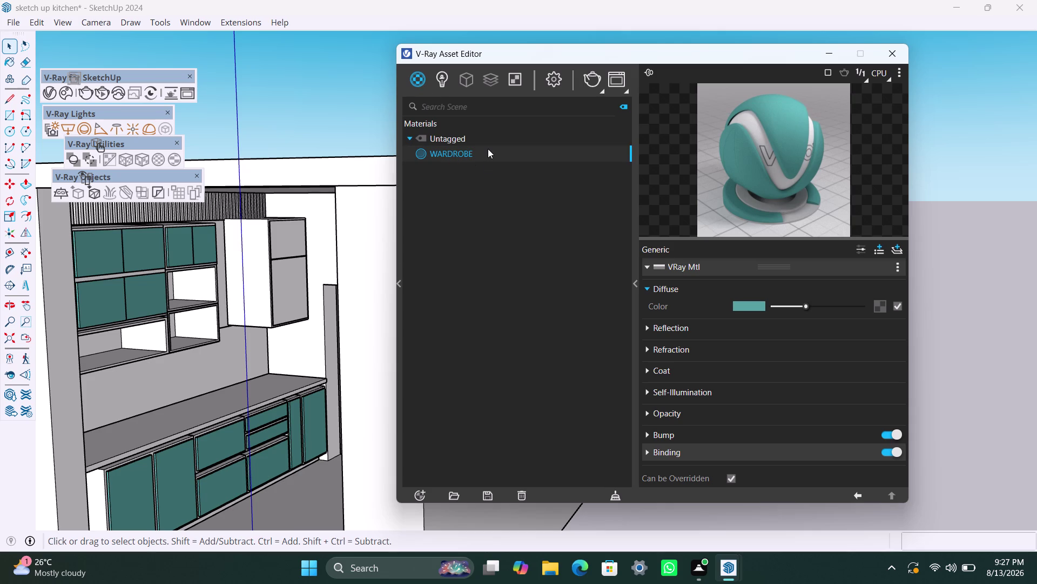
right_click(488, 149)
click(524, 248)
Name the WARDROBE#1 copy GLASS and select it for editing.
double_click(484, 171)
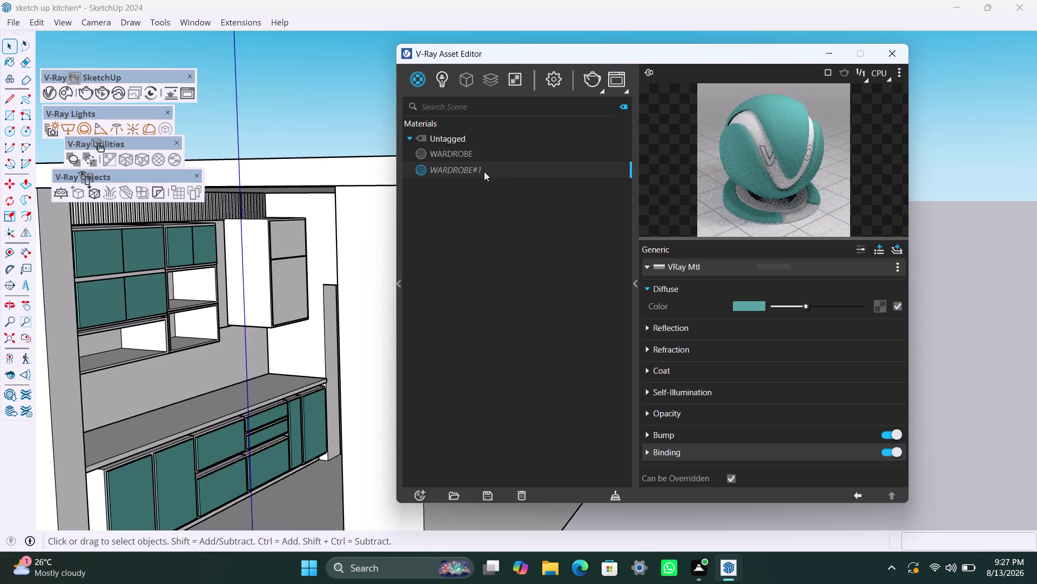
drag(485, 171, 429, 168)
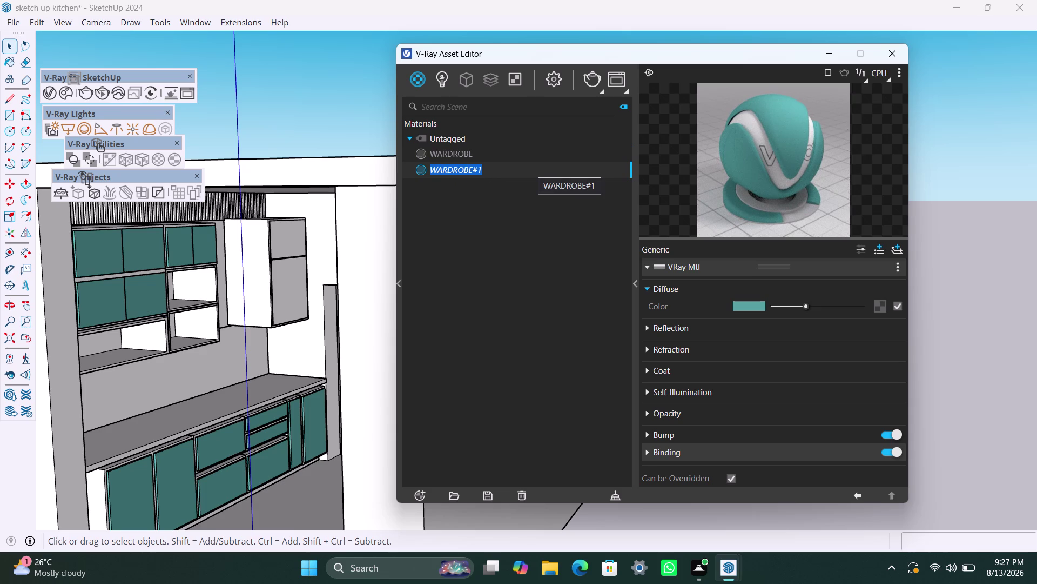
text(GLASS)
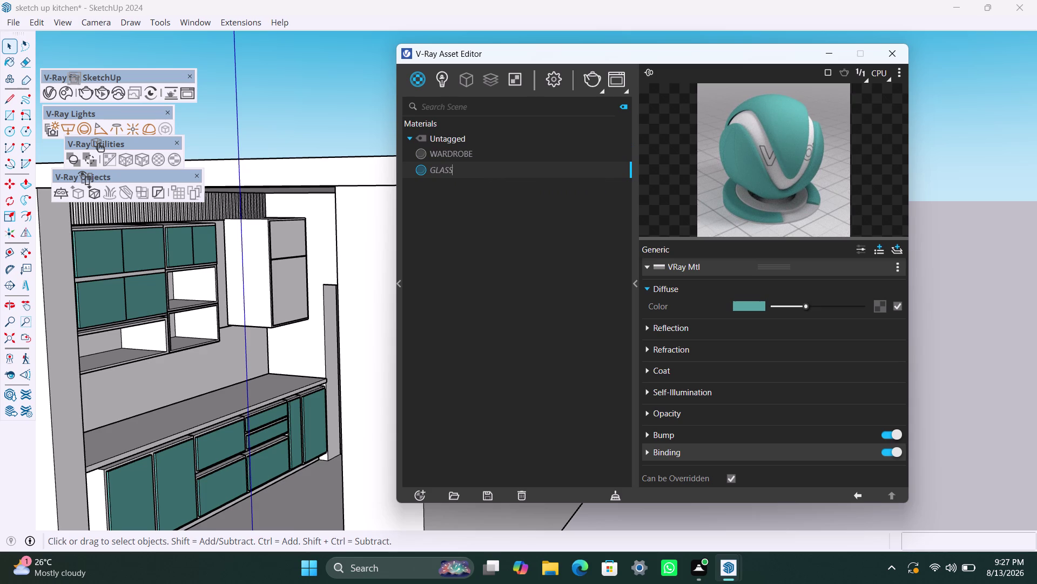
key(space)
click(474, 174)
click(488, 230)
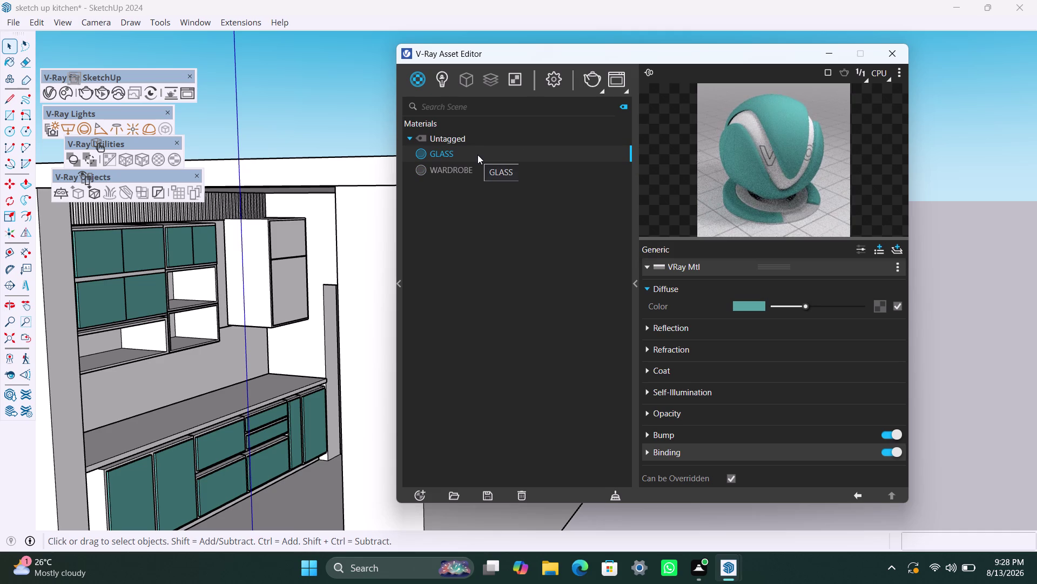
click(754, 304)
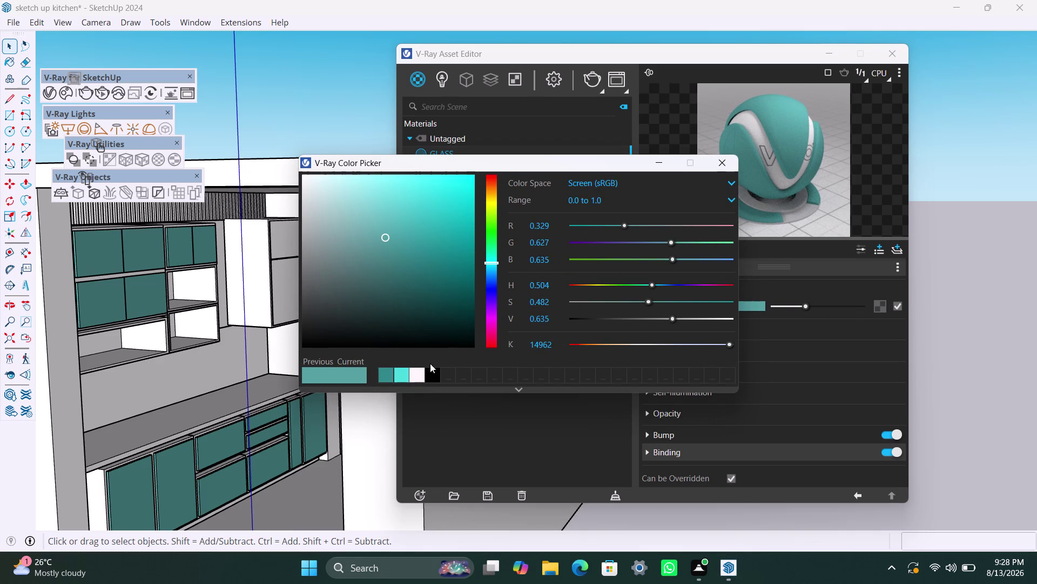
Pick the near-white Diffuse swatch and slide GLASS Reflection Color to full white.
click(419, 377)
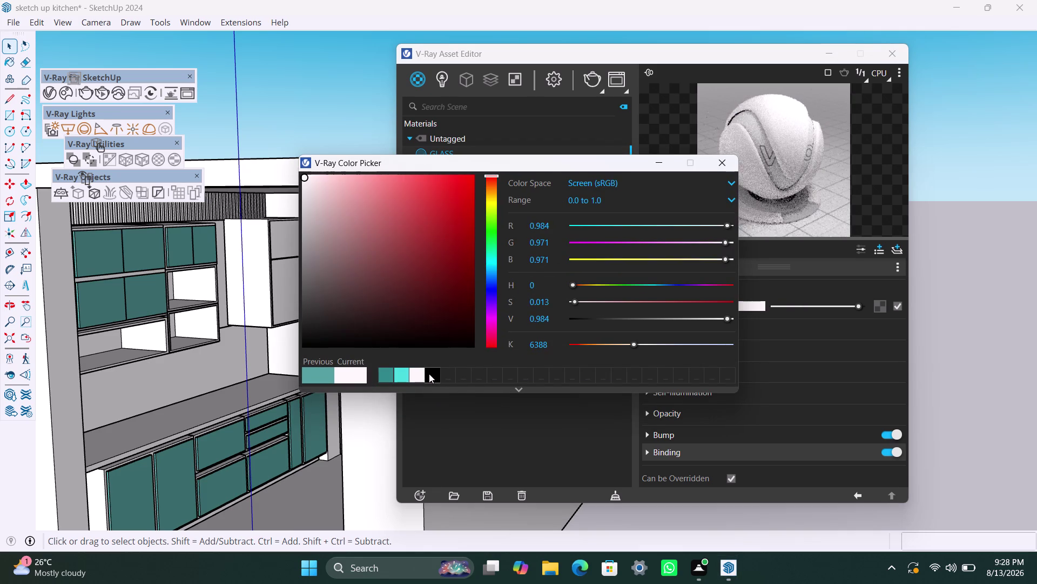
click(656, 158)
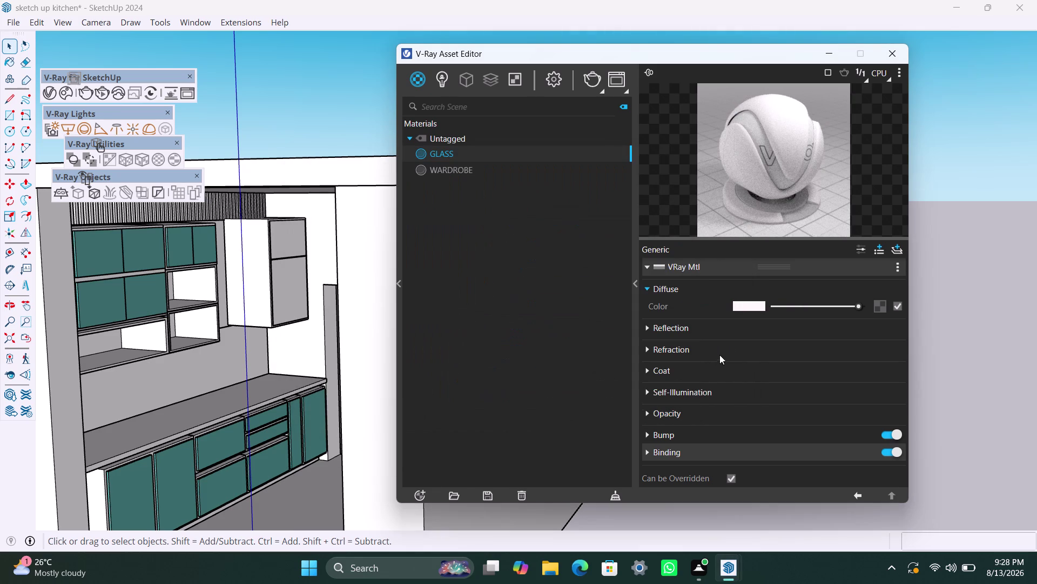
click(651, 326)
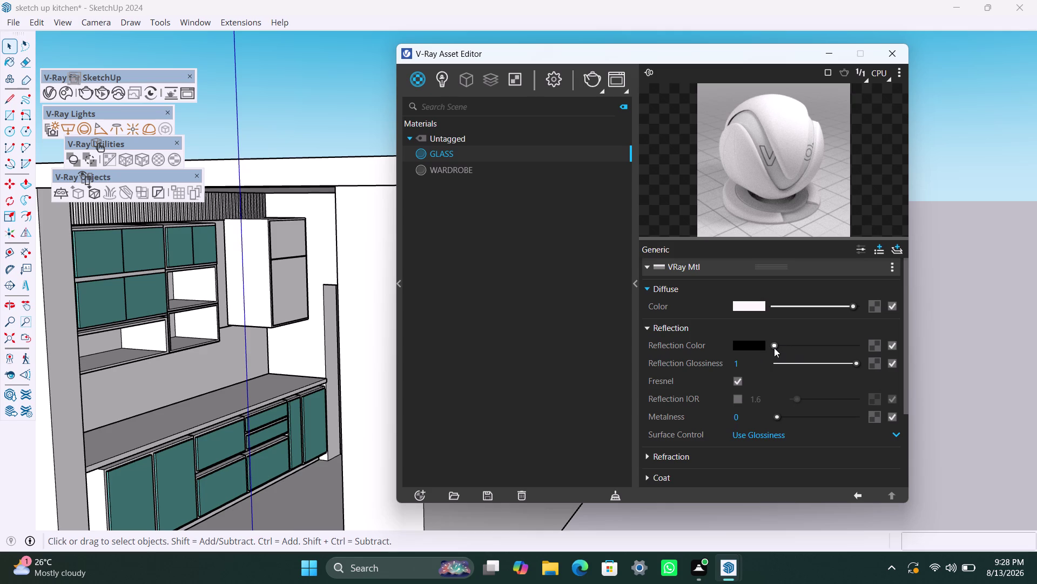
drag(772, 345, 859, 341)
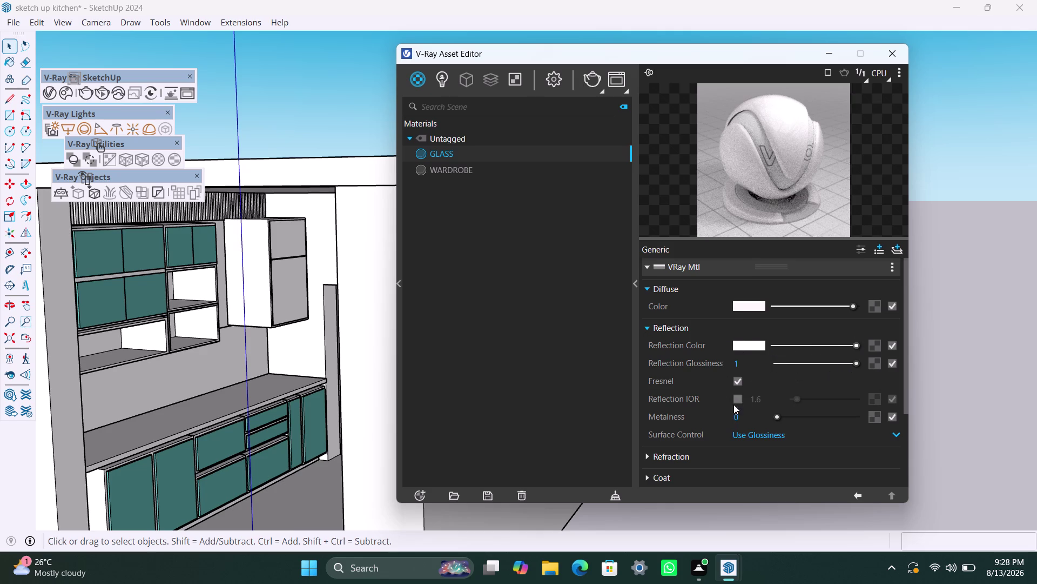
Keep Surface Control on Use Glossiness and make the GLASS refraction colour fully white.
scroll(down, 3)
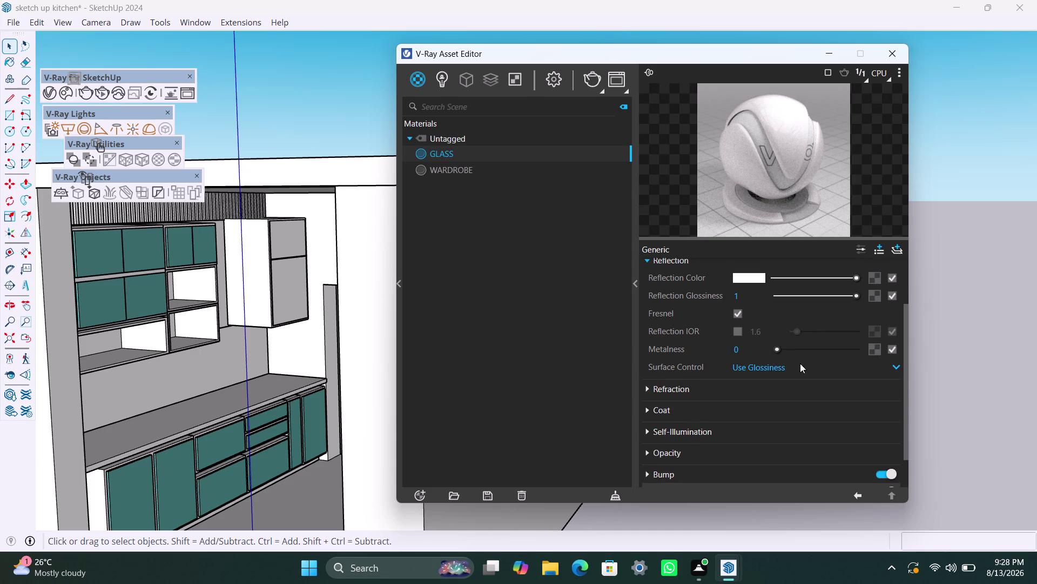
click(896, 364)
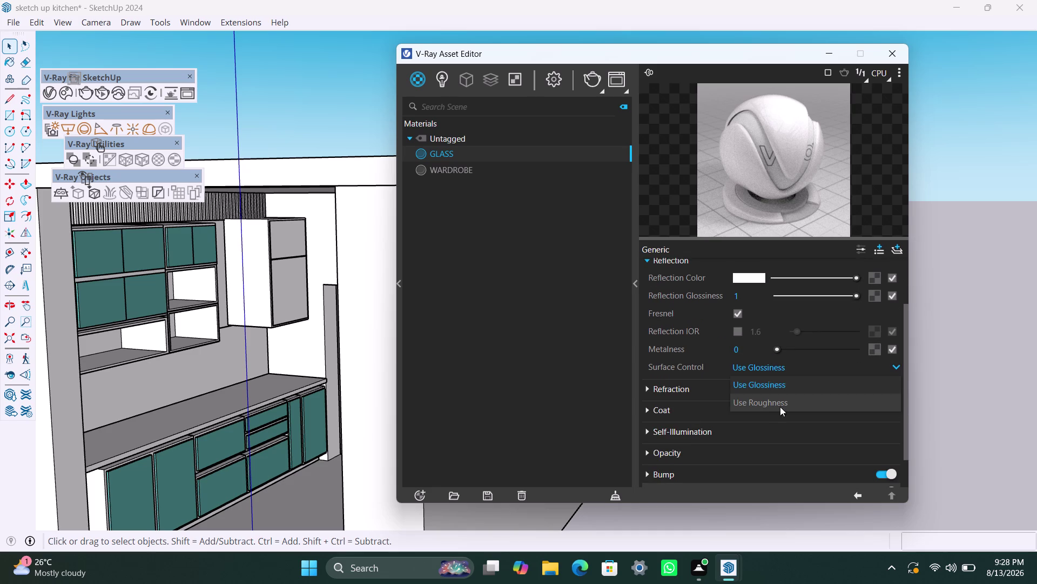
click(758, 389)
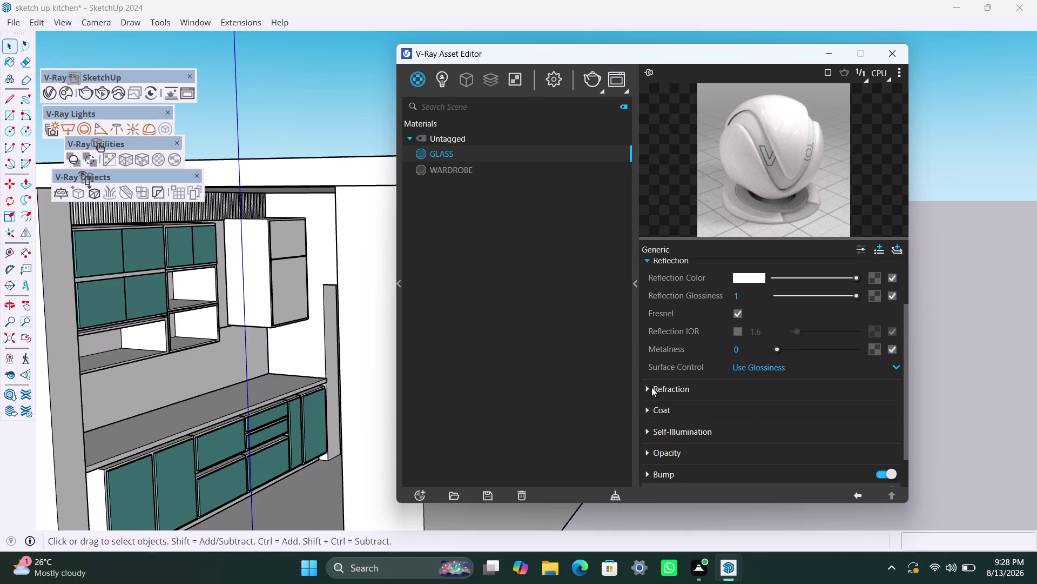
click(651, 386)
drag(773, 404, 868, 399)
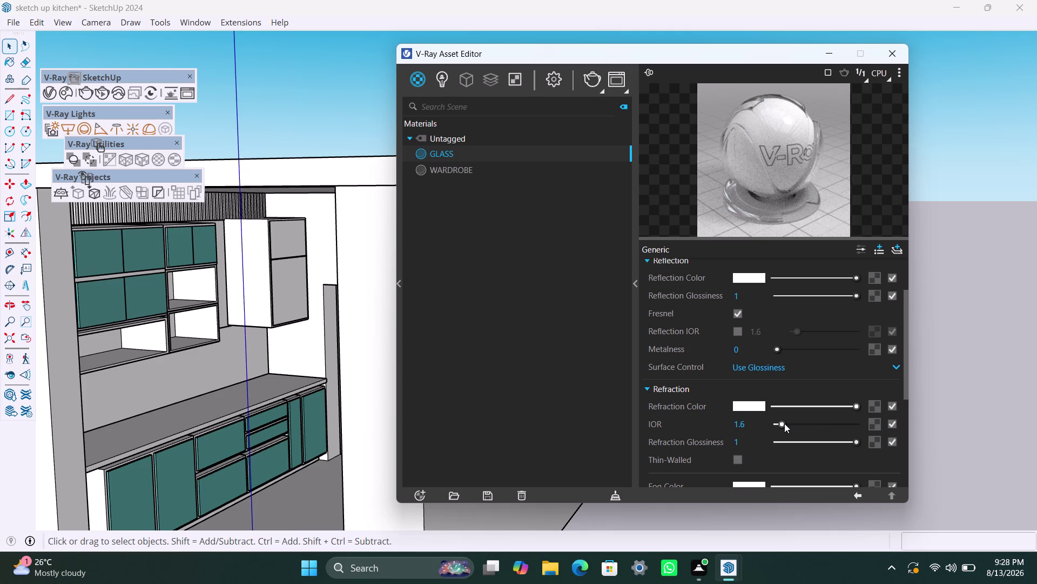
Drag the GLASS refraction IOR slider up to 25.
drag(784, 421, 810, 421)
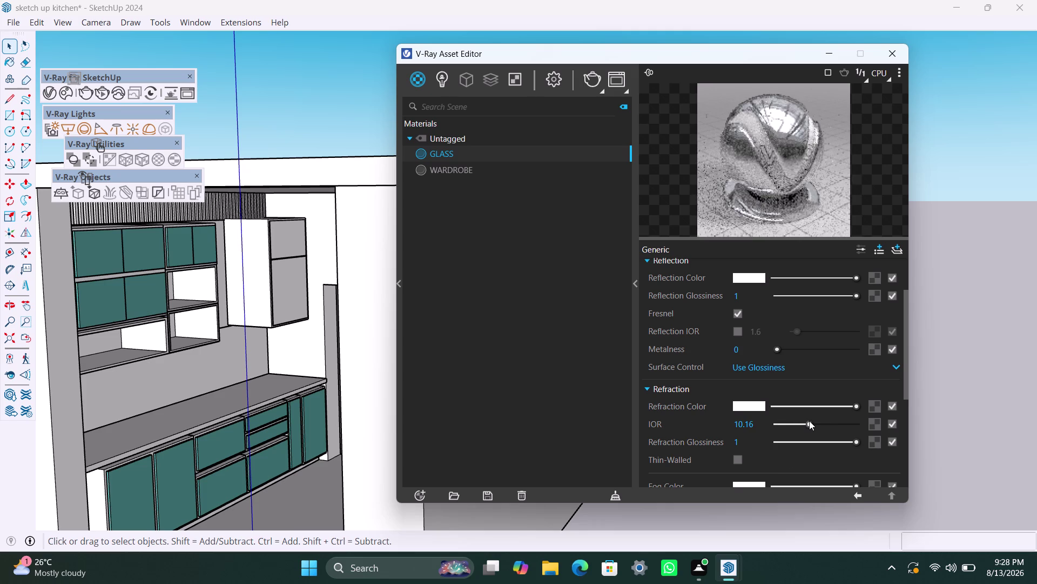
drag(809, 420, 793, 420)
drag(799, 422, 863, 427)
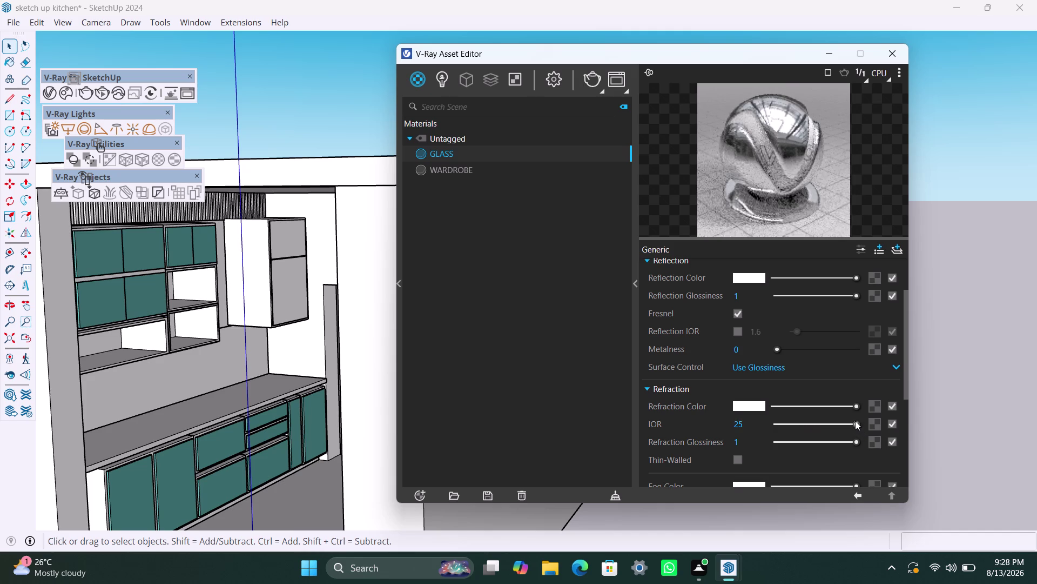
scroll(down, 3)
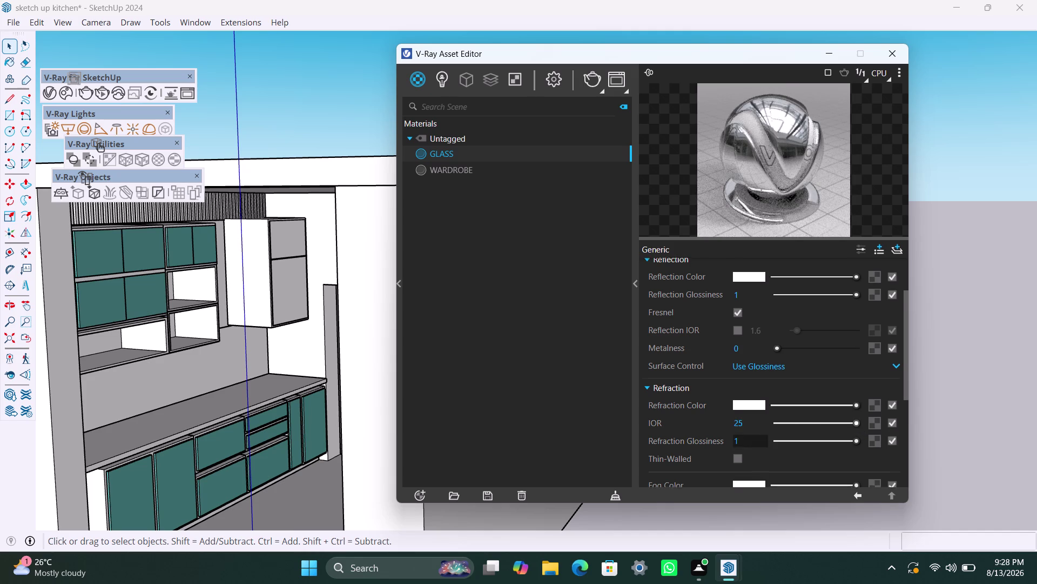
scroll(down, 3)
Return to the top of GLASS settings and reopen its Diffuse Color picker.
scroll(up, 3)
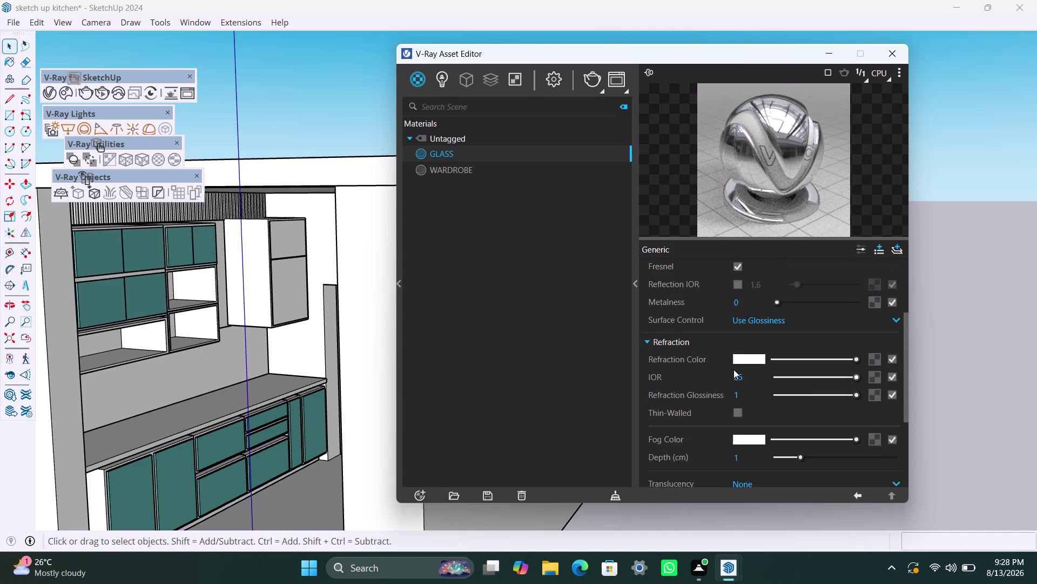
scroll(up, 3)
scroll(up, 3)
scroll(up, 3)
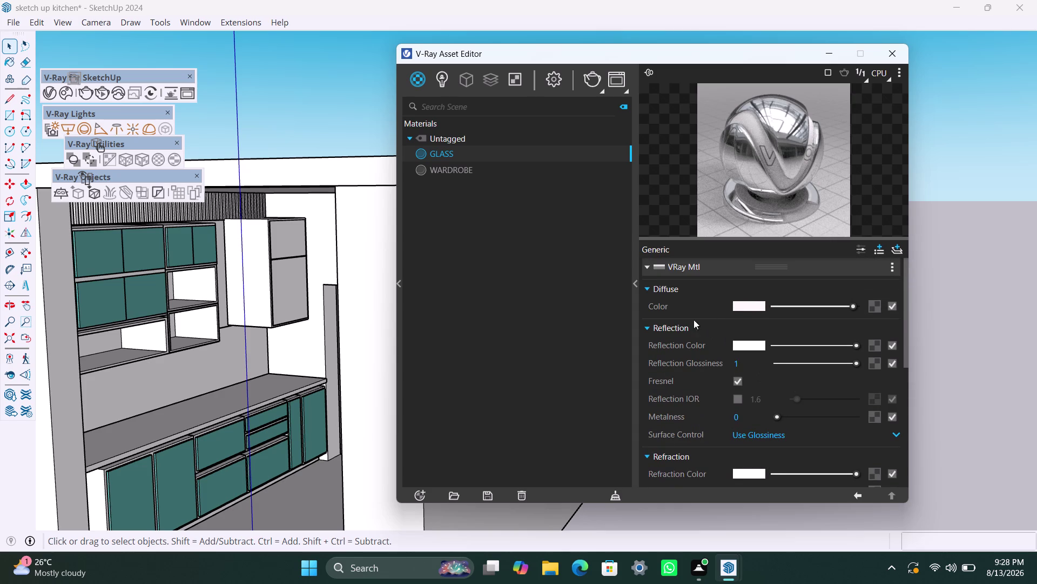
click(750, 306)
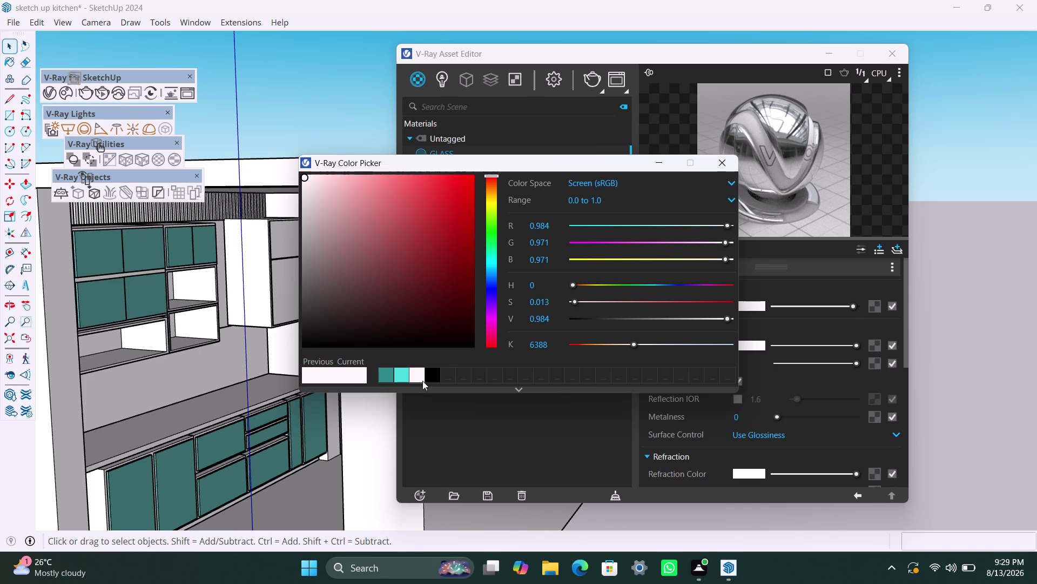
click(661, 160)
scroll(up, 3)
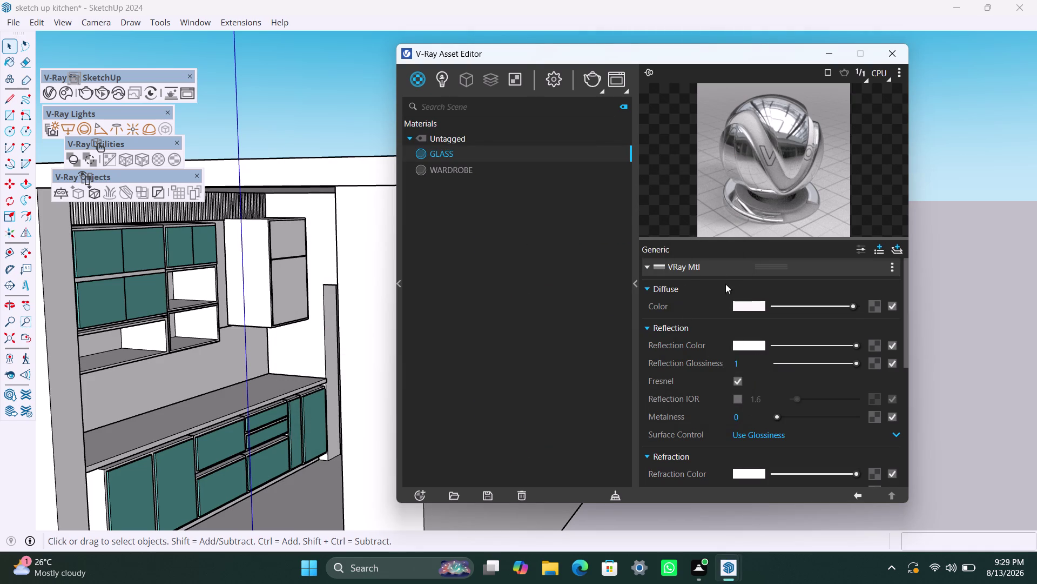
click(738, 380)
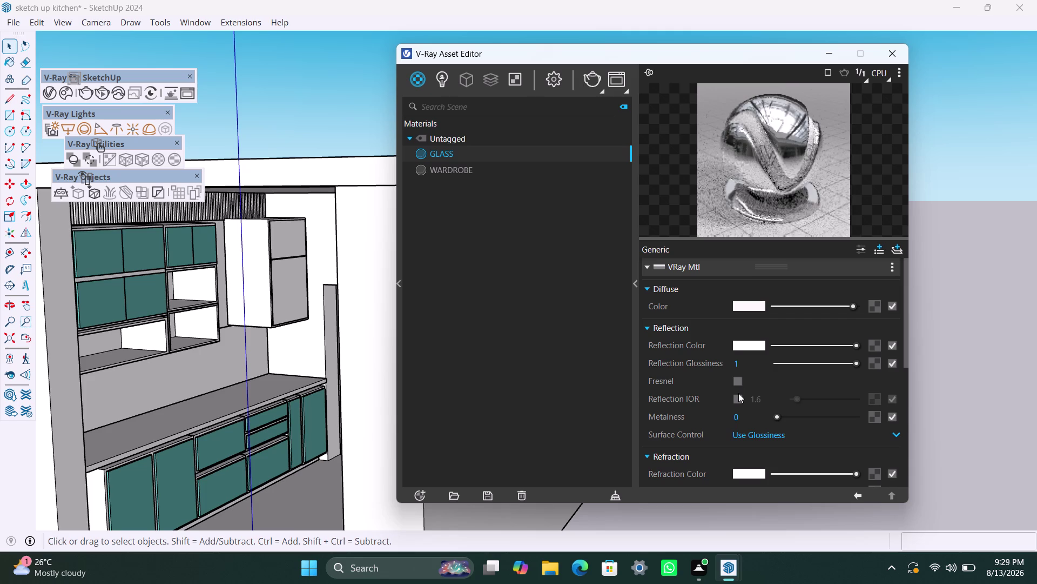
click(736, 380)
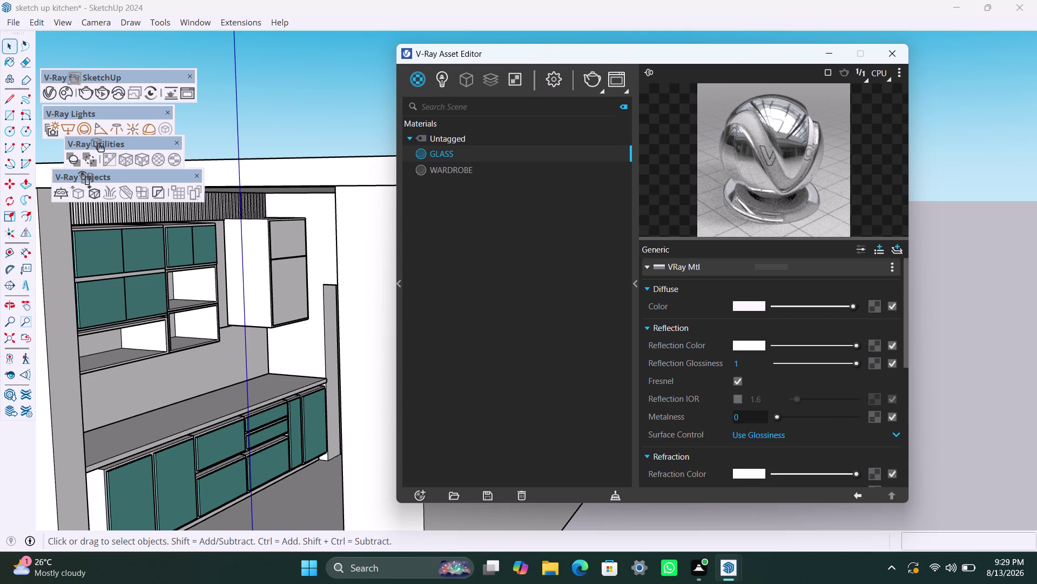
drag(777, 419, 815, 413)
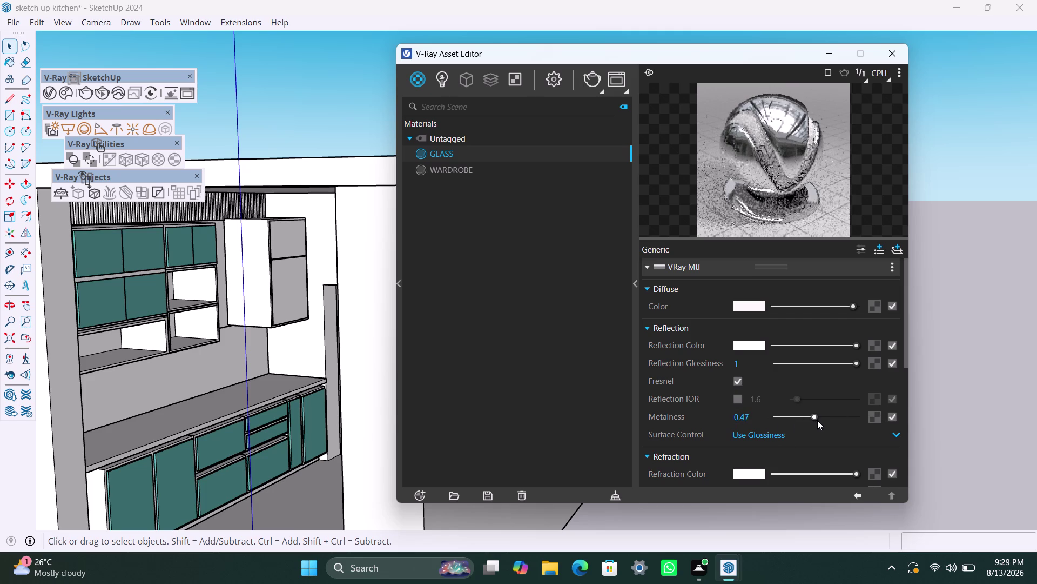
drag(818, 414, 839, 412)
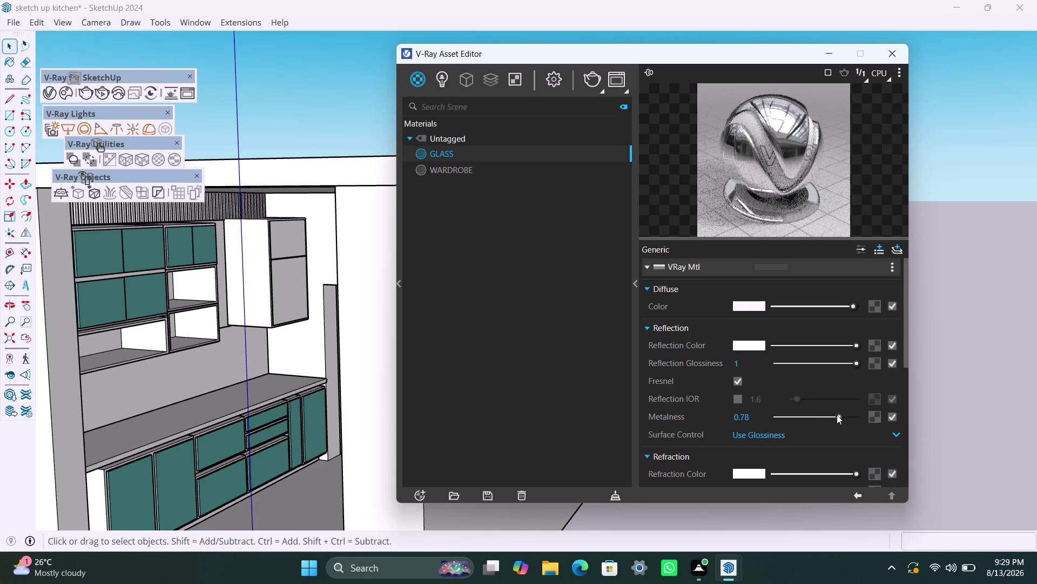
drag(837, 415, 766, 414)
scroll(down, 3)
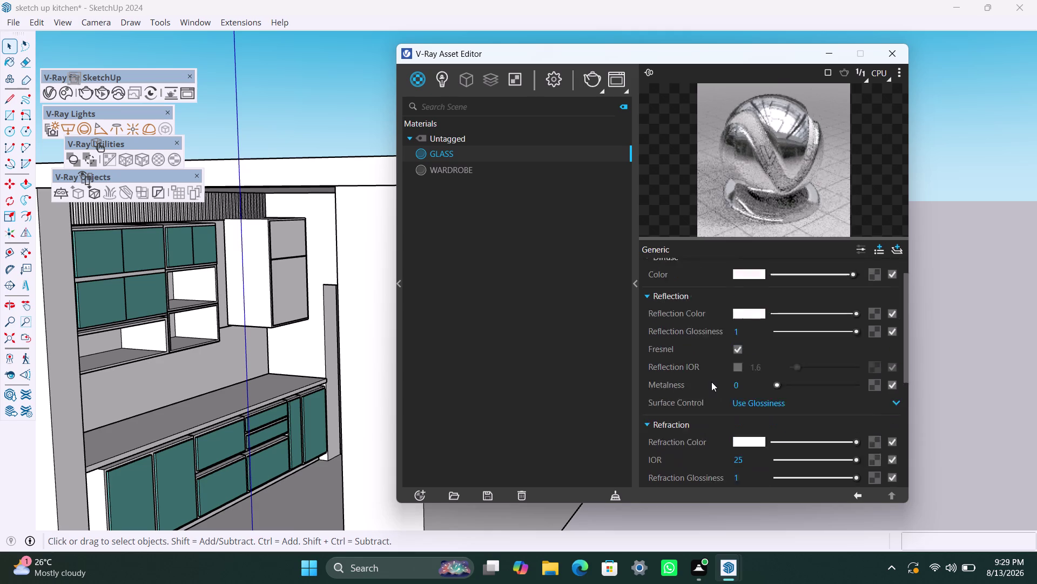
scroll(down, 3)
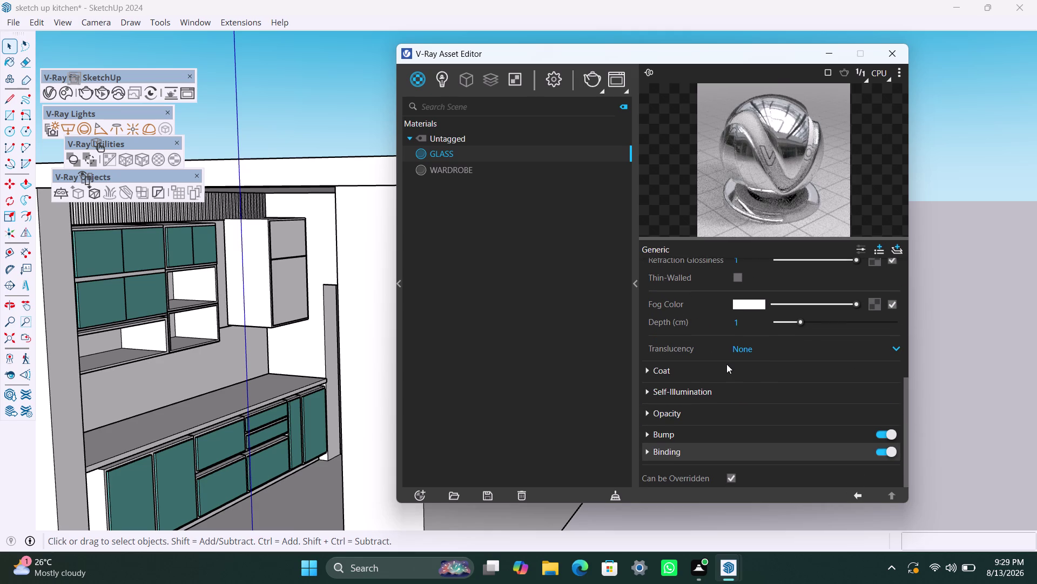
scroll(down, 3)
click(648, 391)
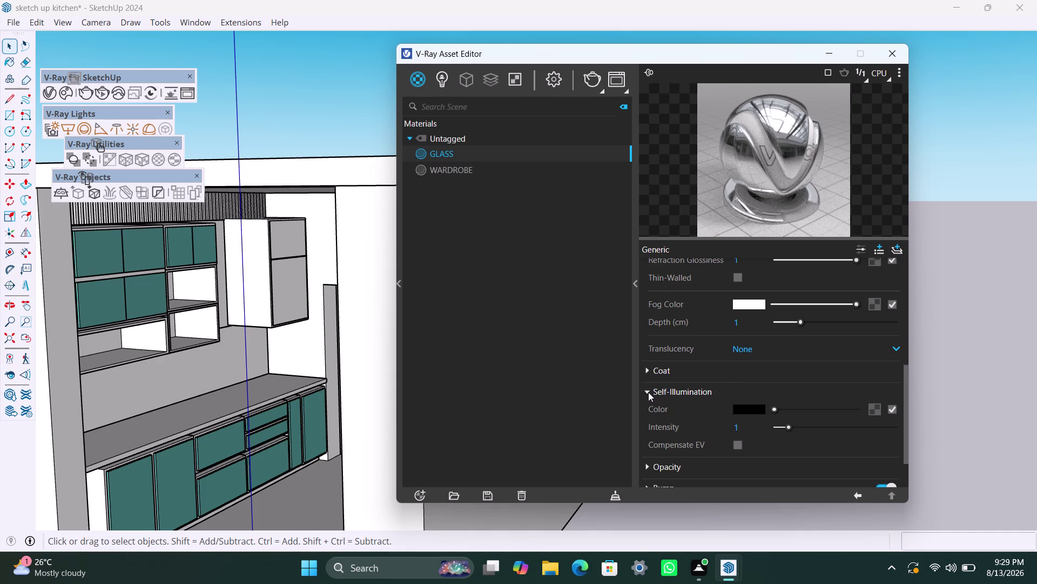
click(649, 392)
scroll(down, 3)
scroll(up, 3)
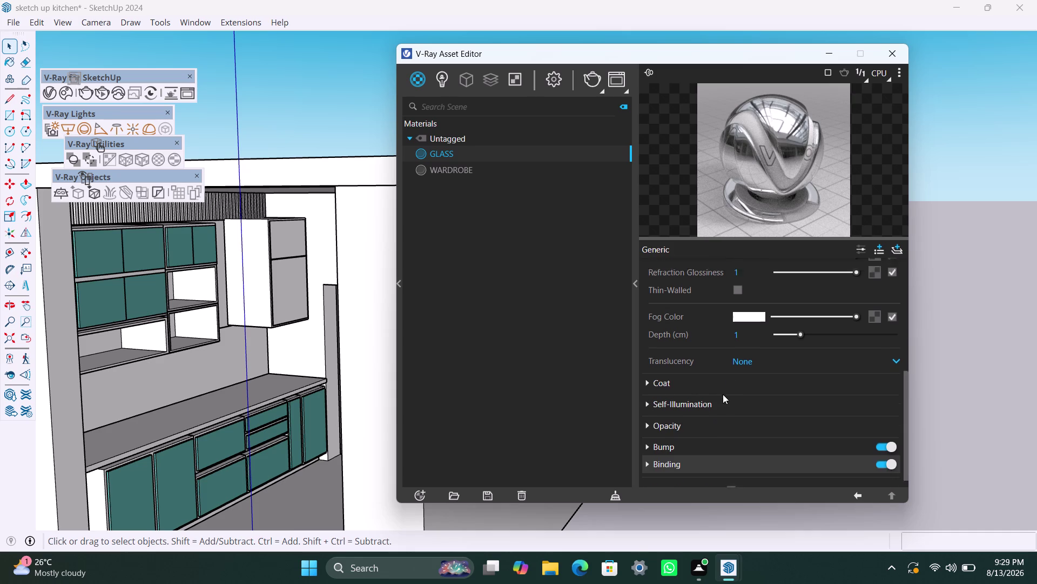
scroll(up, 3)
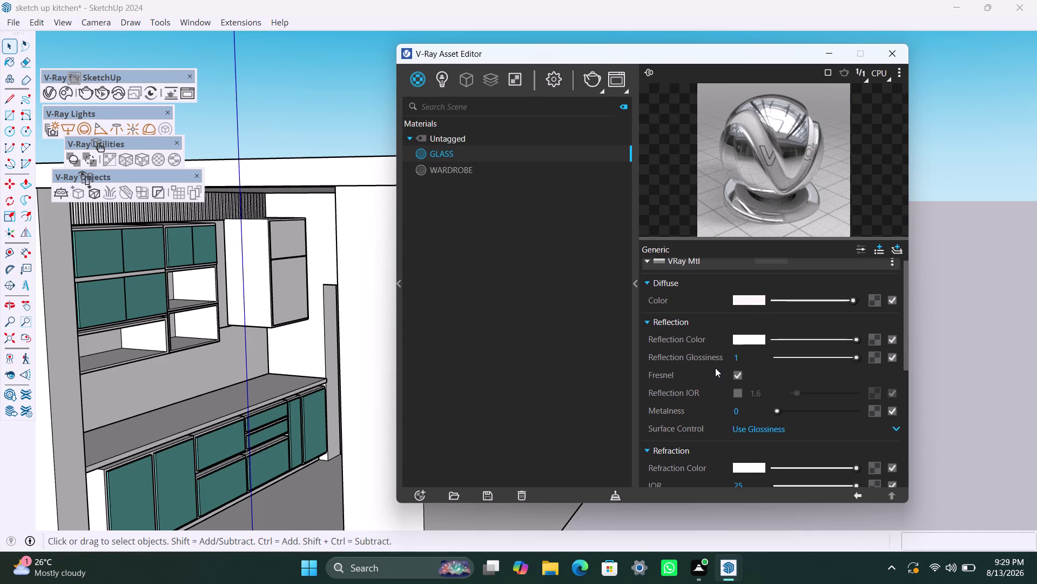
scroll(up, 3)
scroll(up, 3)
scroll(up, 3)
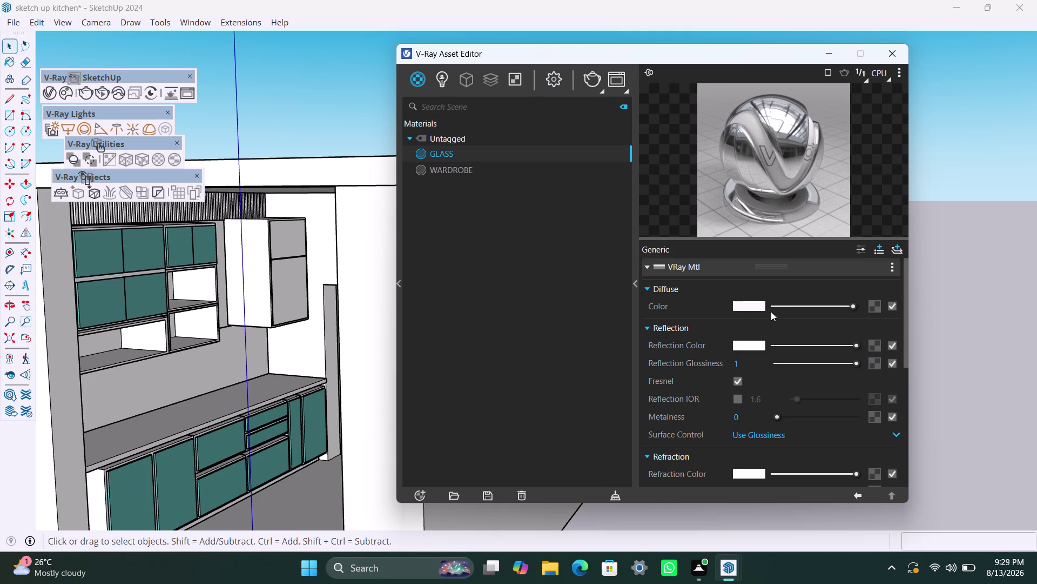
scroll(up, 3)
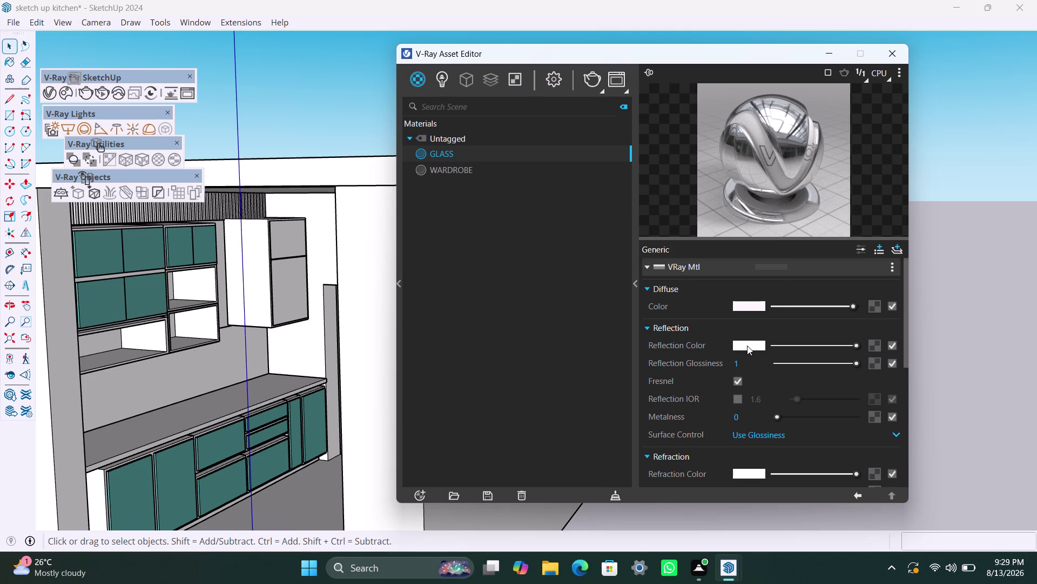
click(748, 344)
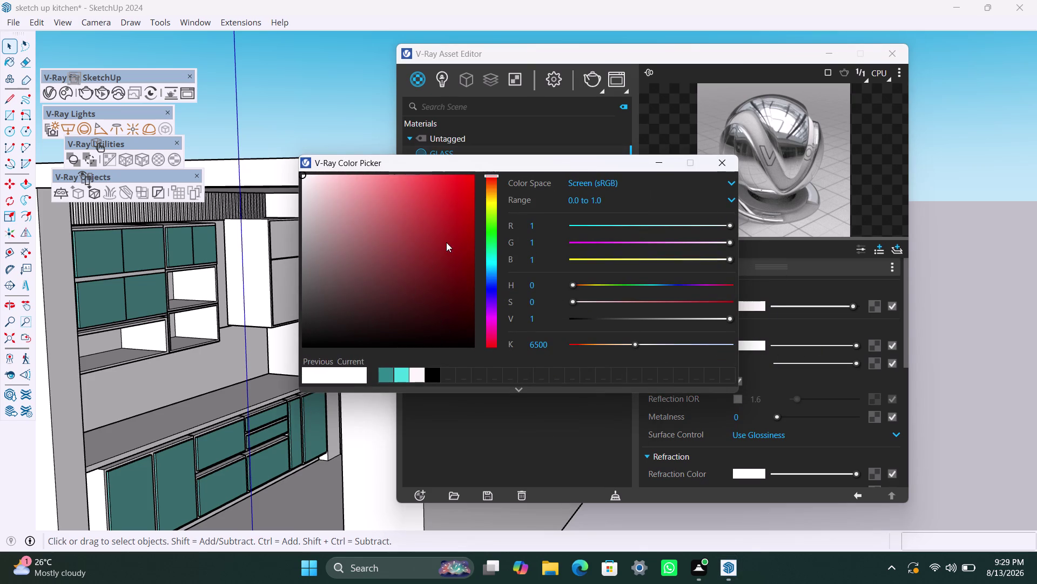
Set the GLASS diffuse colour to near-black after trying red and dark grey.
click(455, 238)
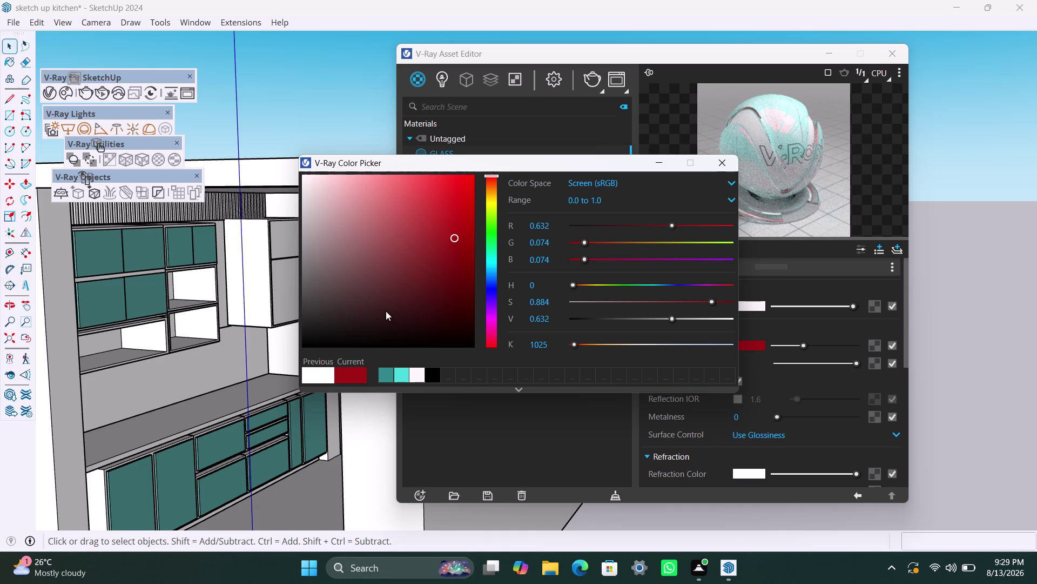
click(366, 322)
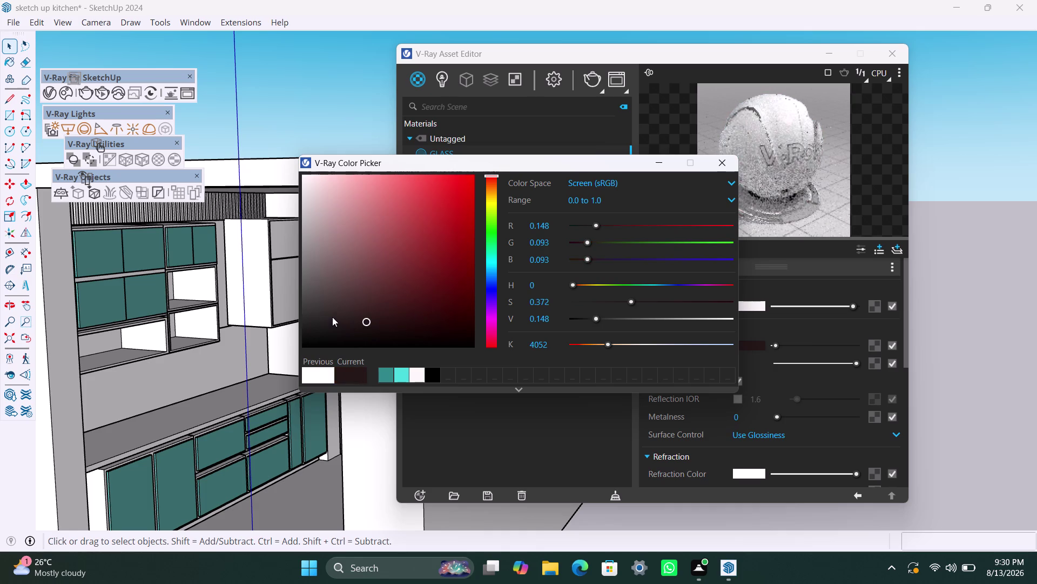
click(333, 317)
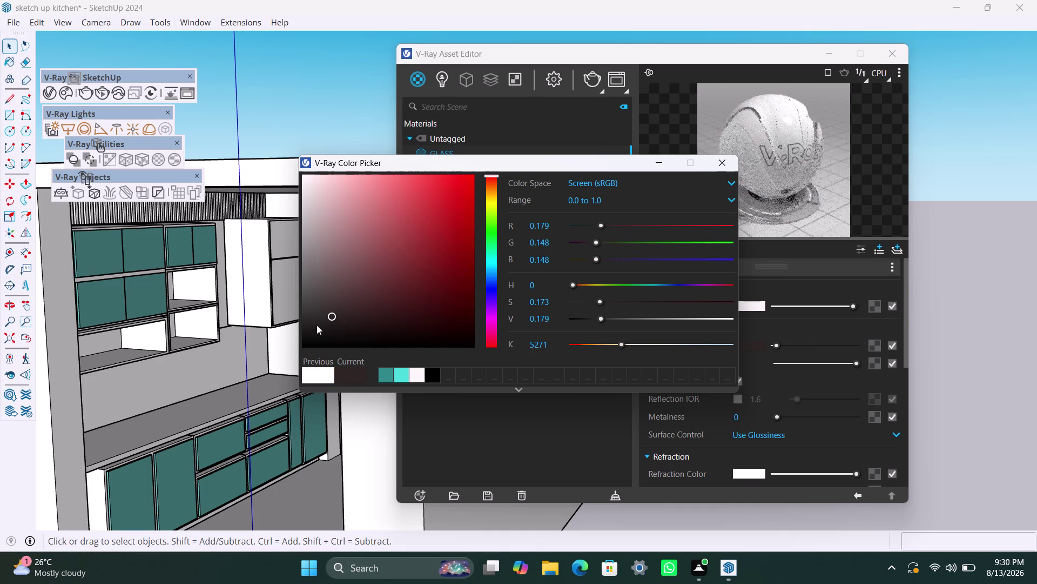
click(319, 331)
click(357, 369)
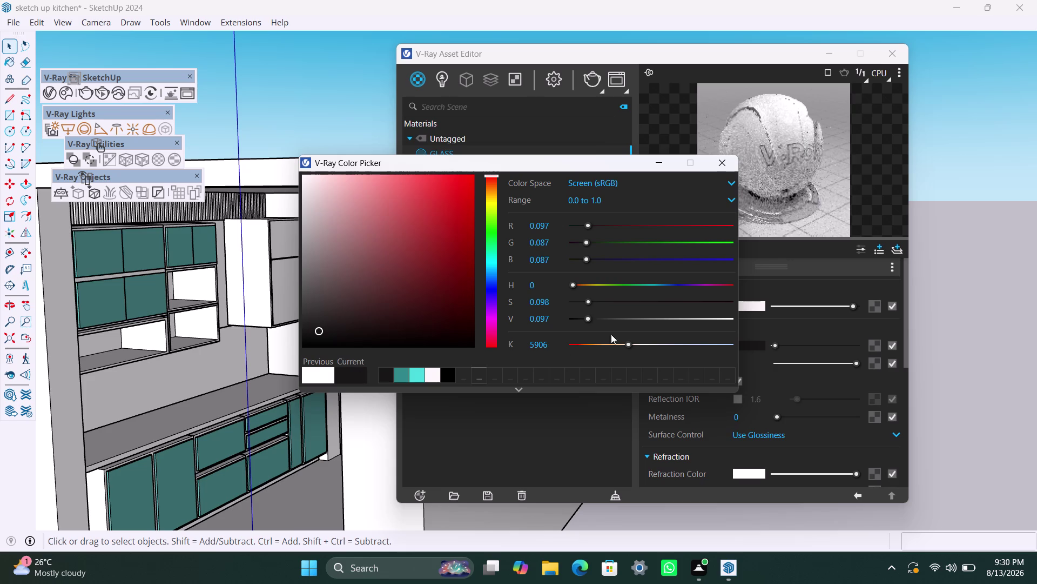
click(749, 308)
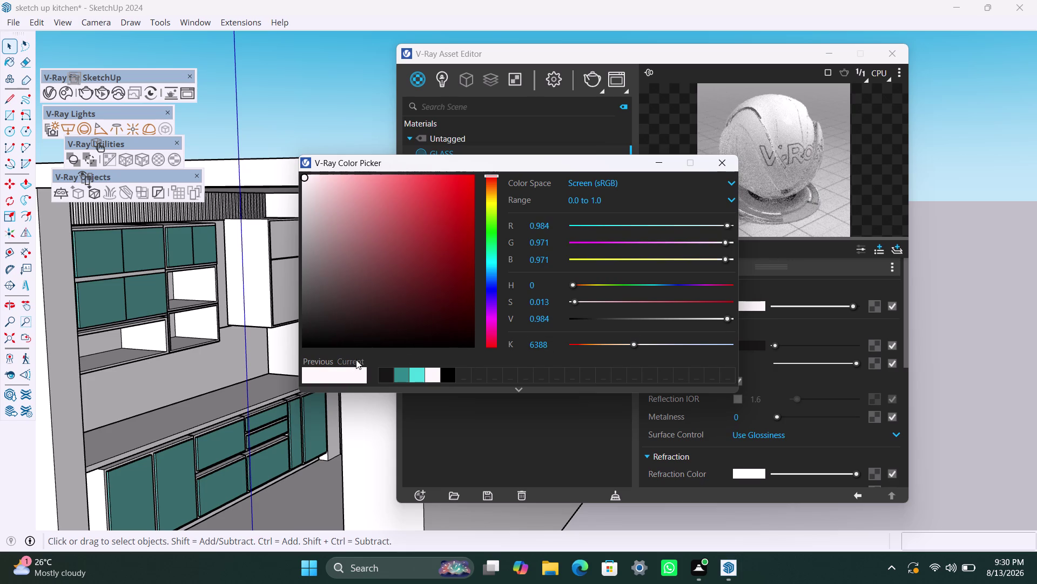
click(386, 375)
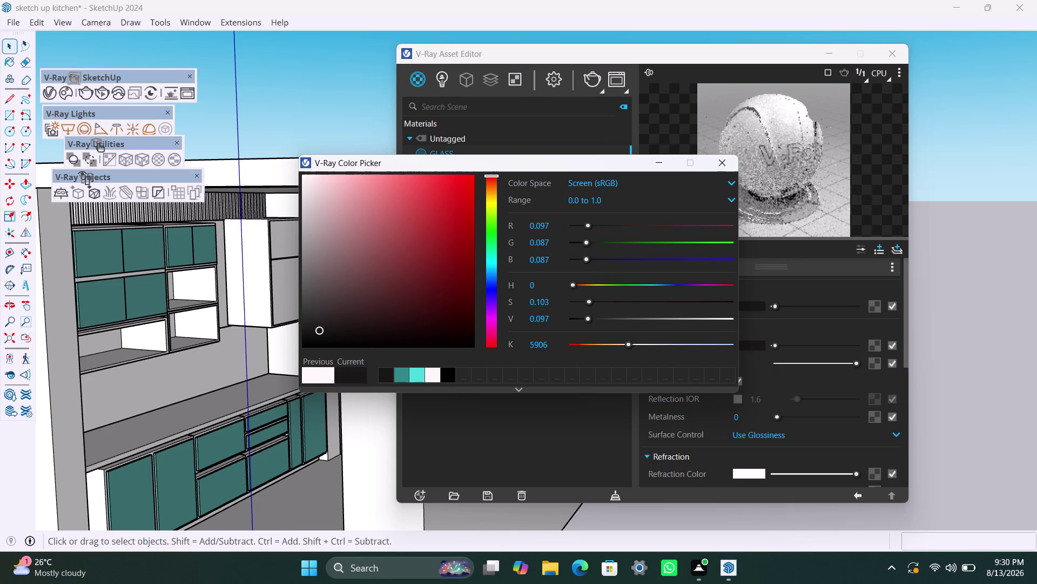
Raise the GLASS reflection colour to a grey level.
drag(773, 342, 779, 343)
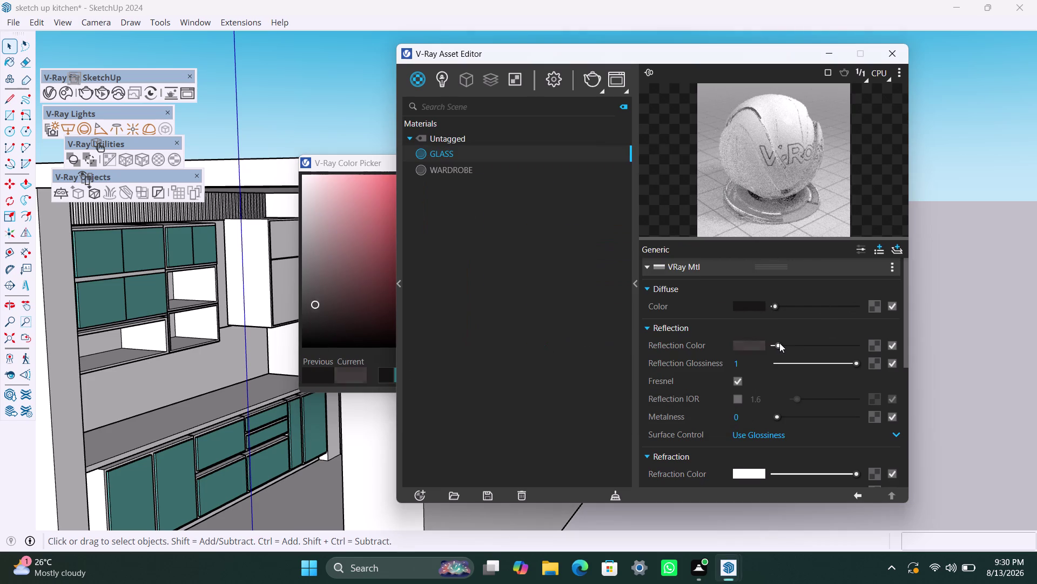
drag(778, 343, 793, 350)
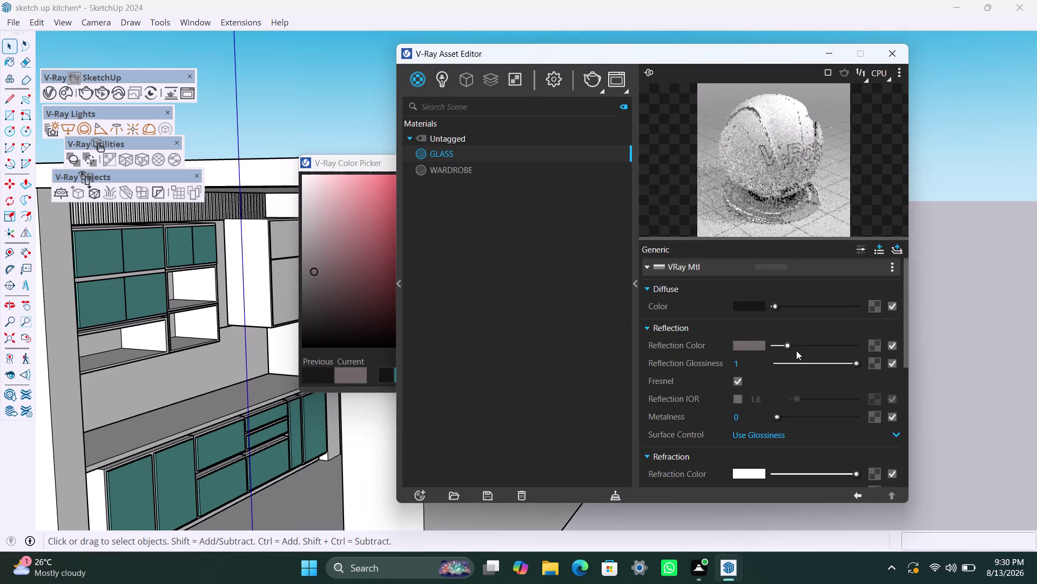
drag(793, 350, 795, 348)
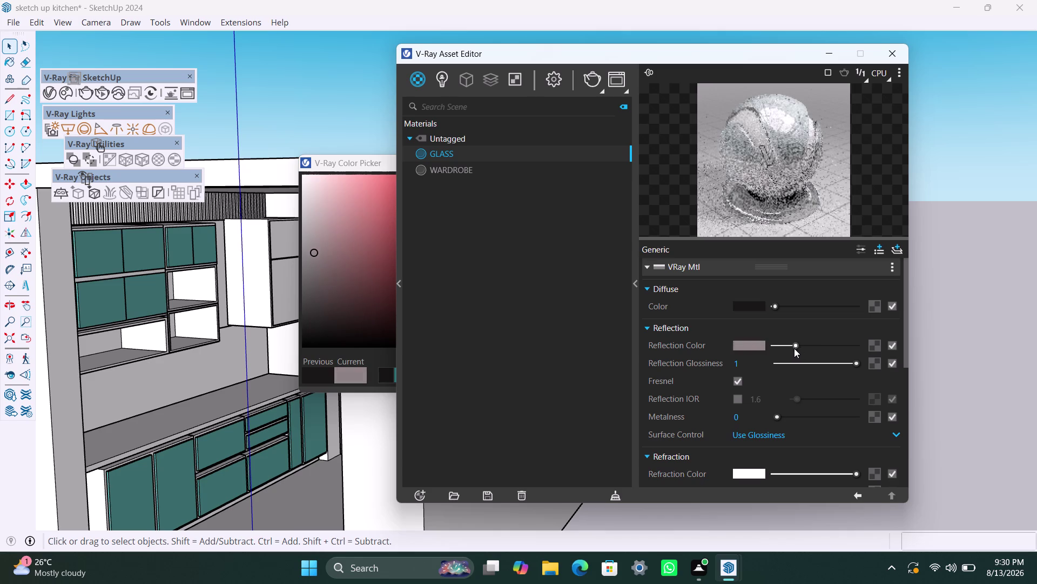
drag(795, 348, 782, 354)
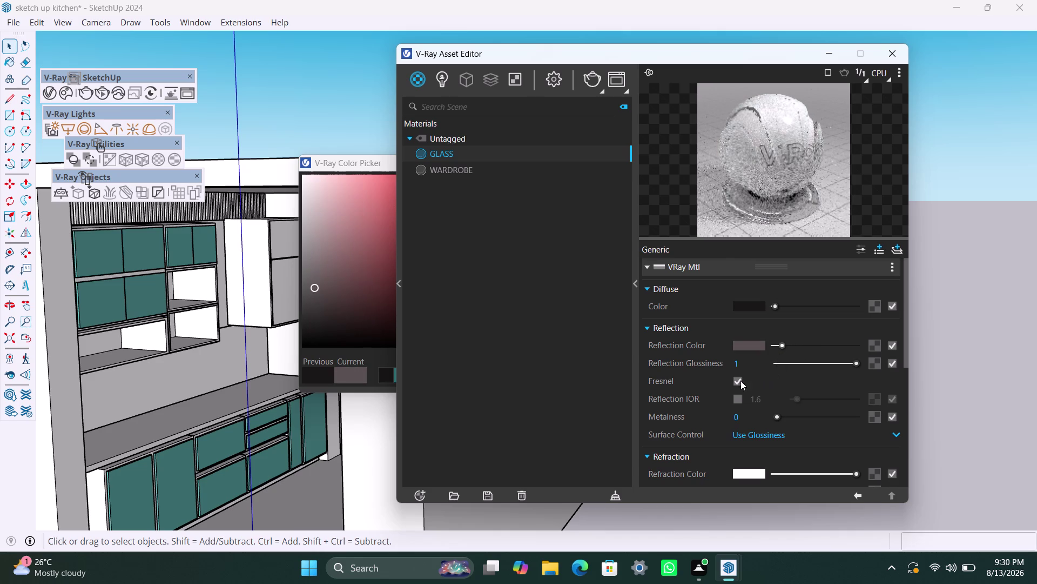
Enable a separate Reflection IOR and set it to 13.19.
click(738, 396)
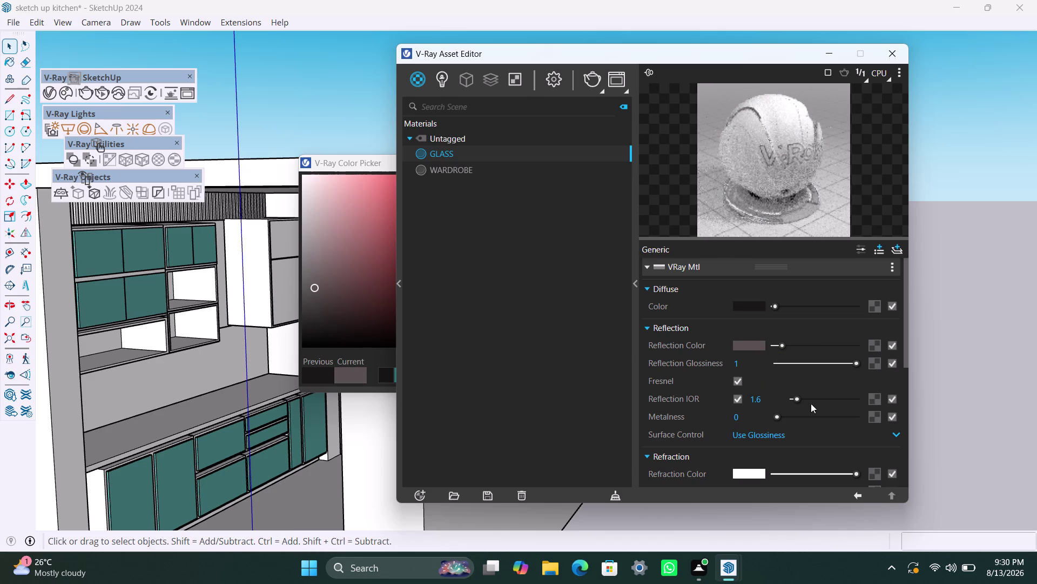
drag(795, 397, 865, 401)
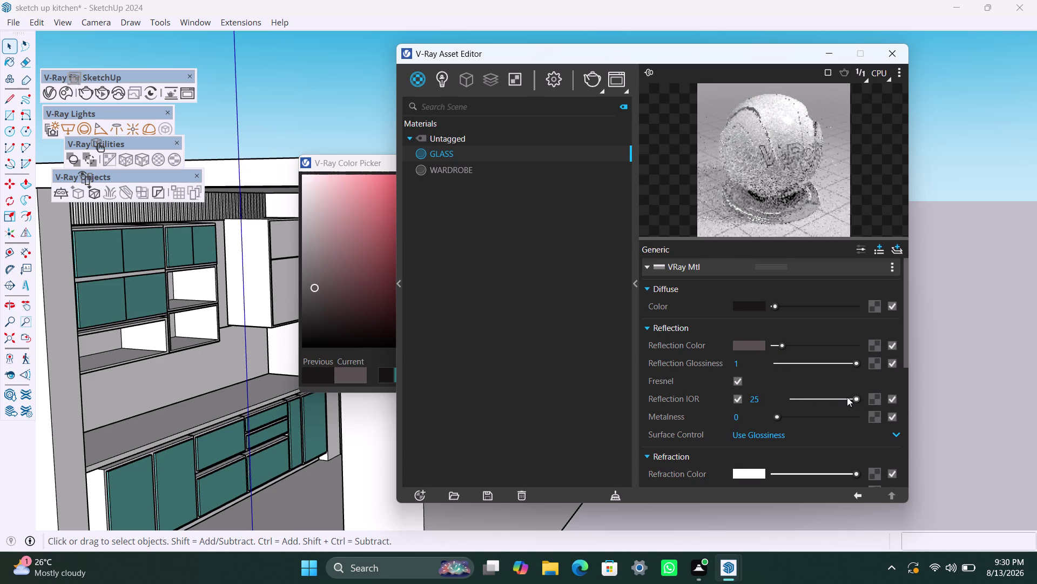
drag(856, 396, 837, 393)
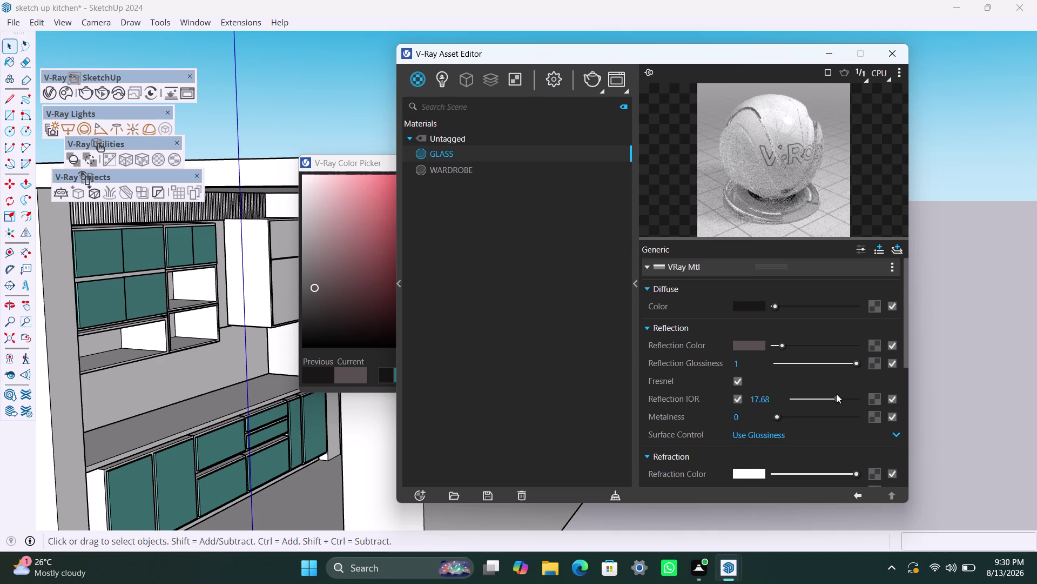
drag(837, 393, 826, 397)
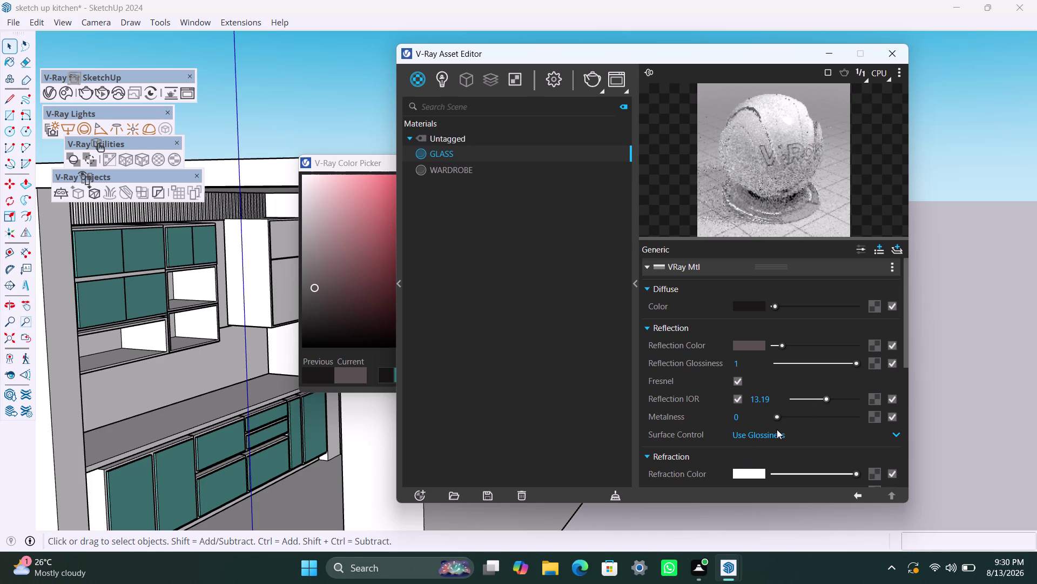
Lighten the GLASS reflection colour further to a pale grey.
scroll(down, 3)
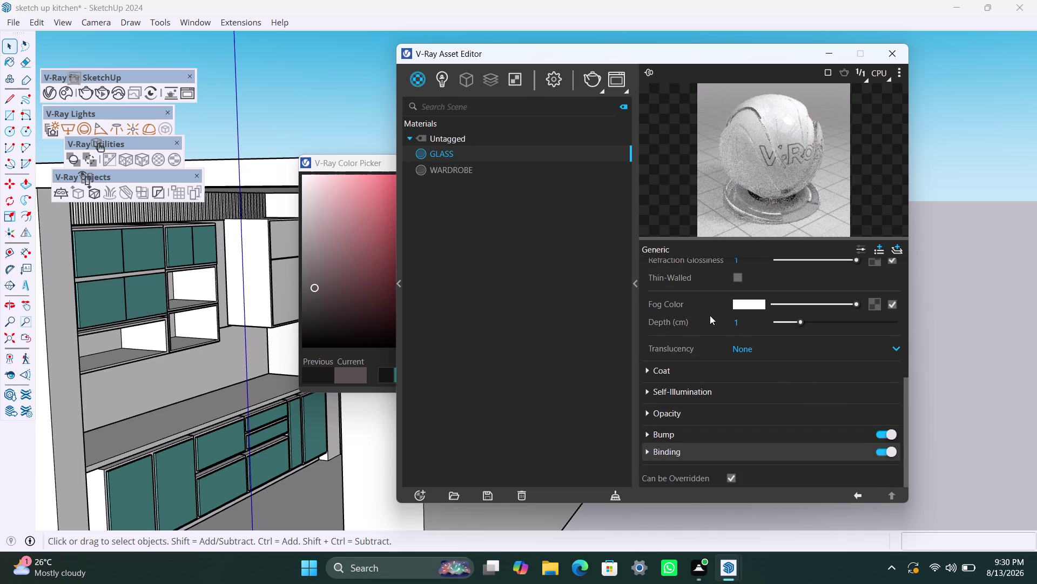
scroll(up, 3)
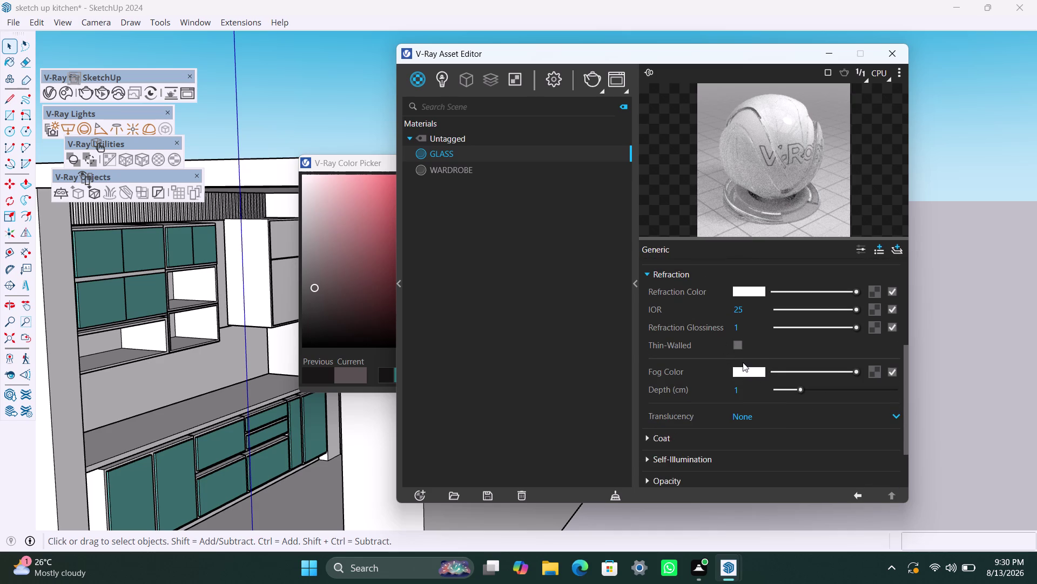
scroll(down, 3)
scroll(down, 3)
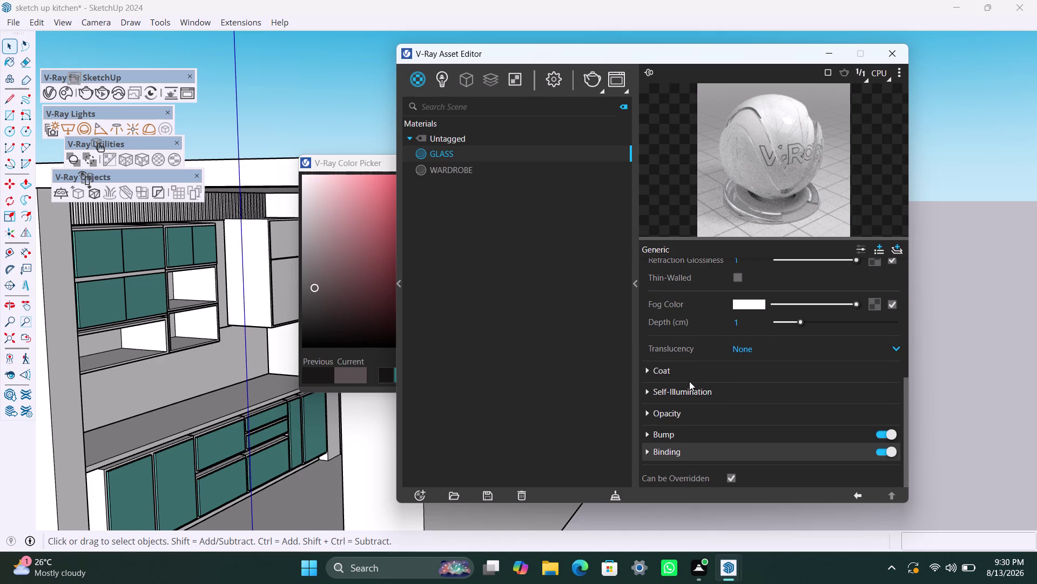
scroll(up, 3)
scroll(up, 3)
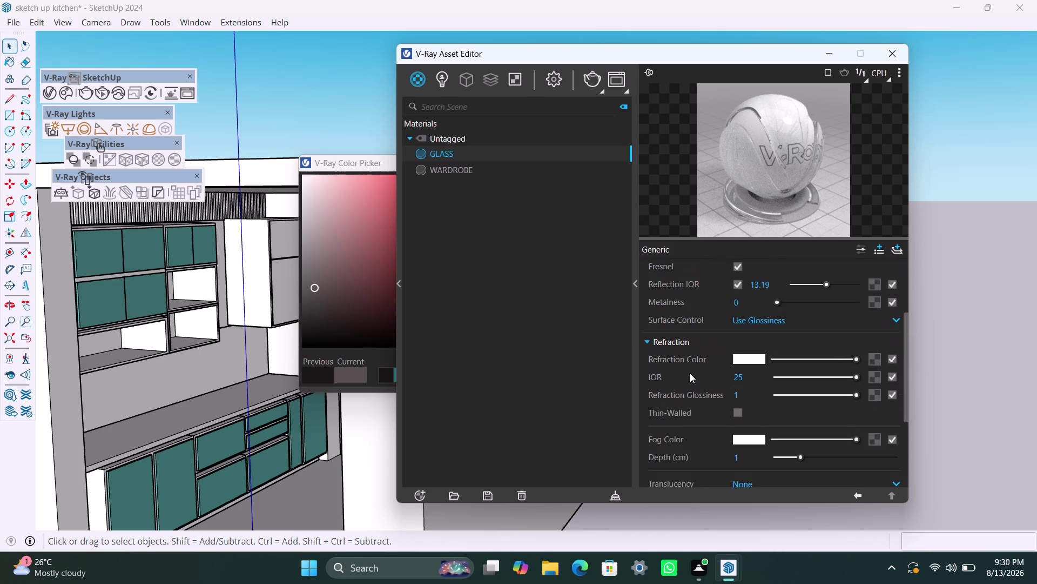
scroll(up, 3)
scroll(down, 3)
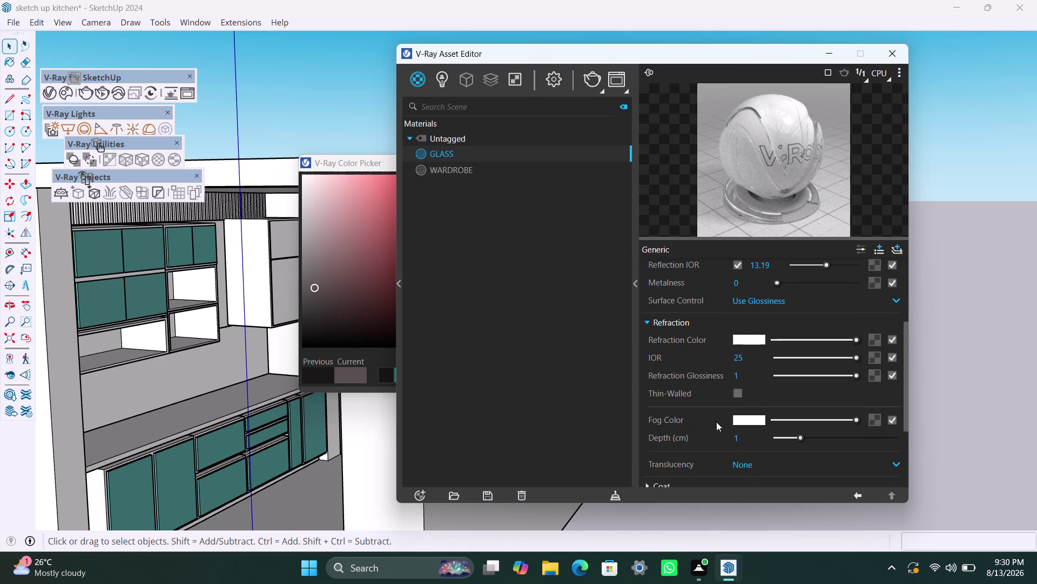
click(813, 334)
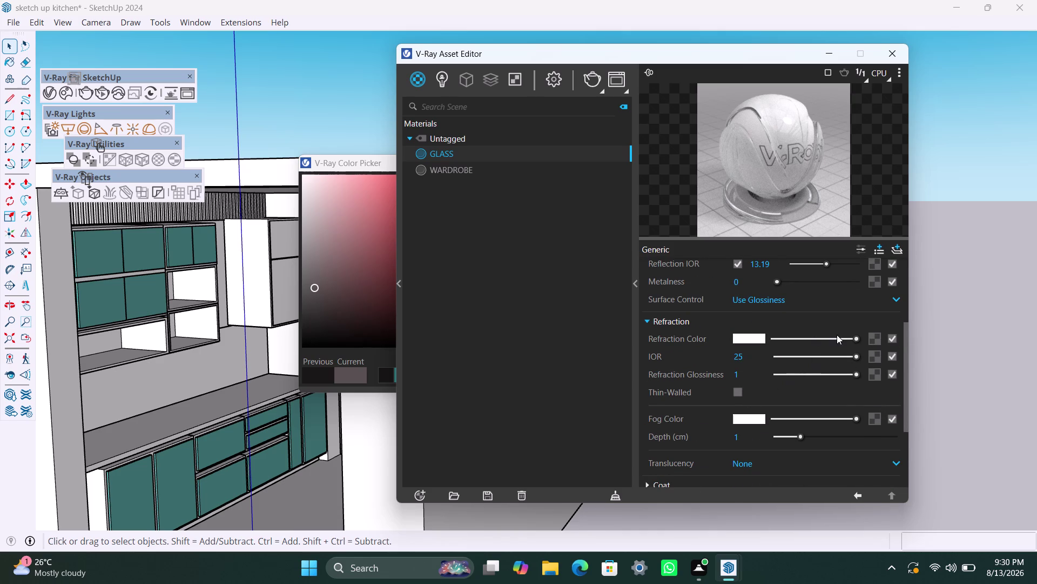
scroll(up, 3)
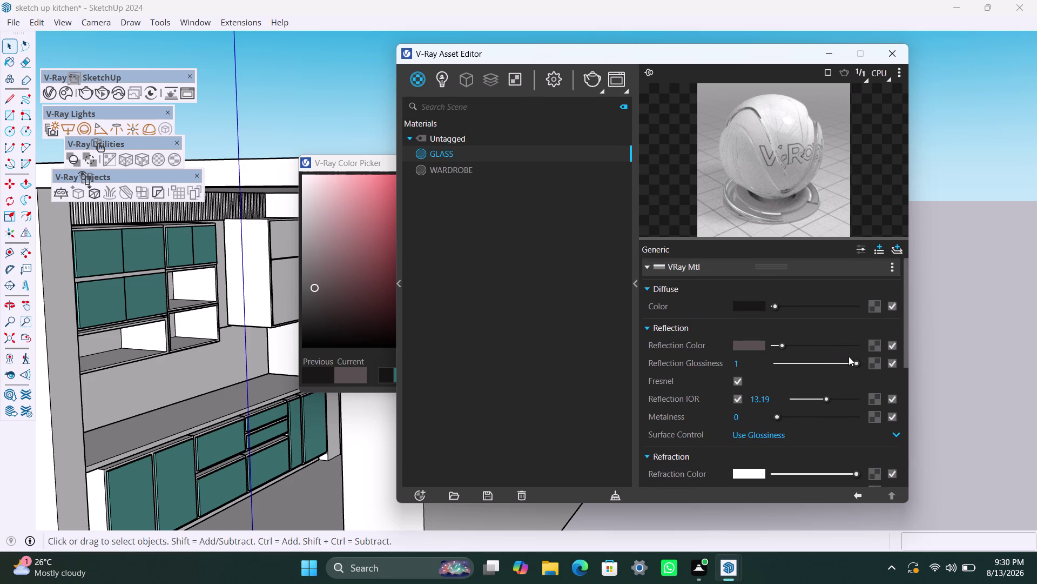
drag(783, 346, 813, 342)
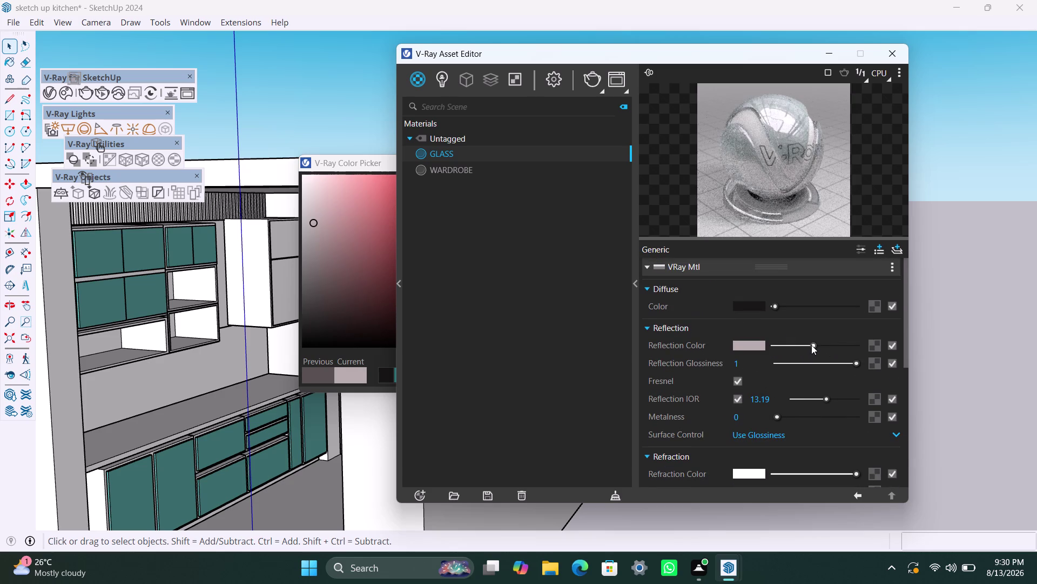
Darken the GLASS refraction colour to a mid grey.
scroll(down, 3)
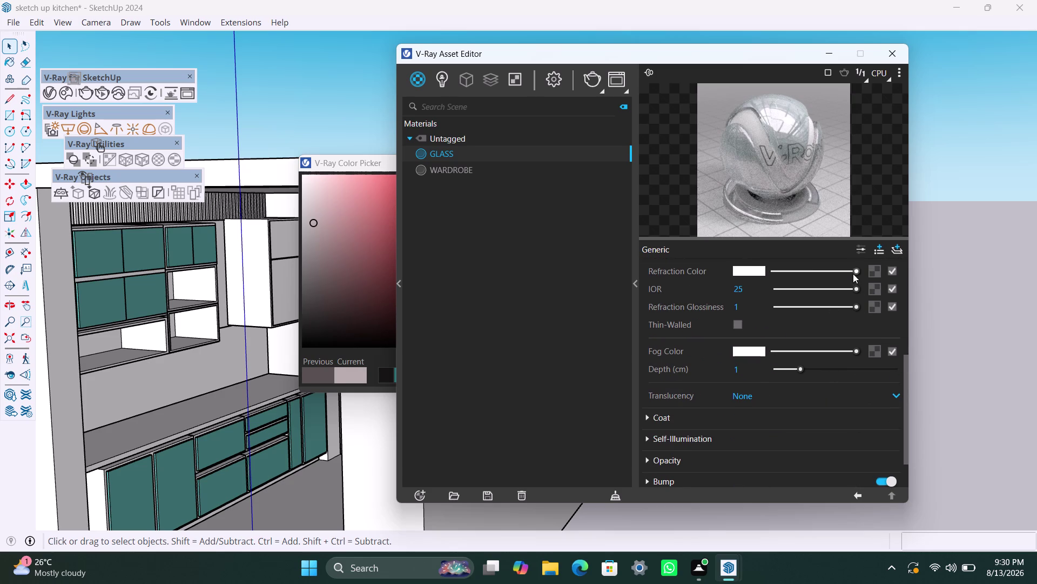
drag(853, 272, 825, 274)
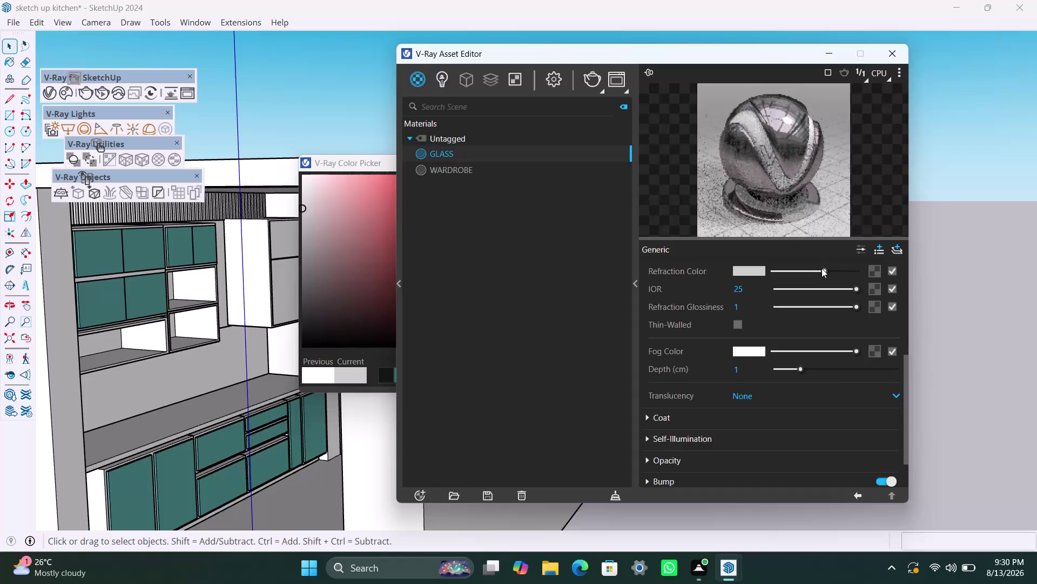
drag(822, 268, 808, 269)
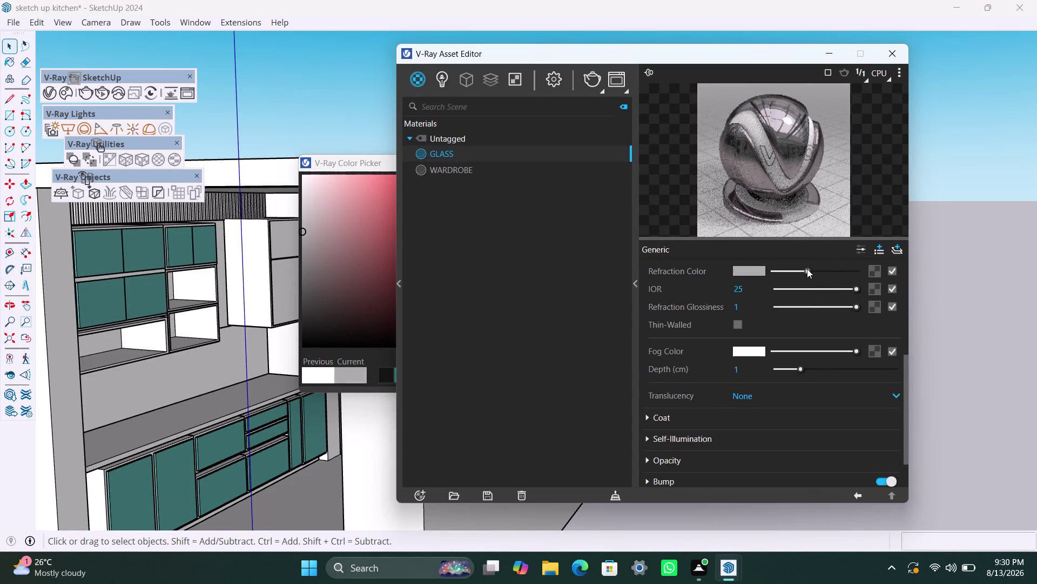
drag(807, 268, 807, 269)
scroll(up, 3)
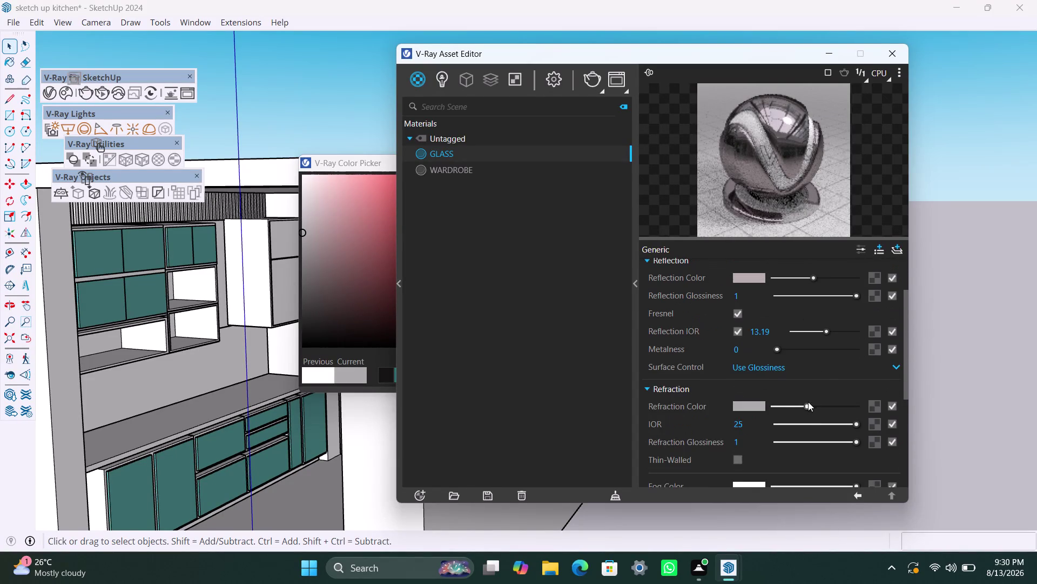
scroll(down, 3)
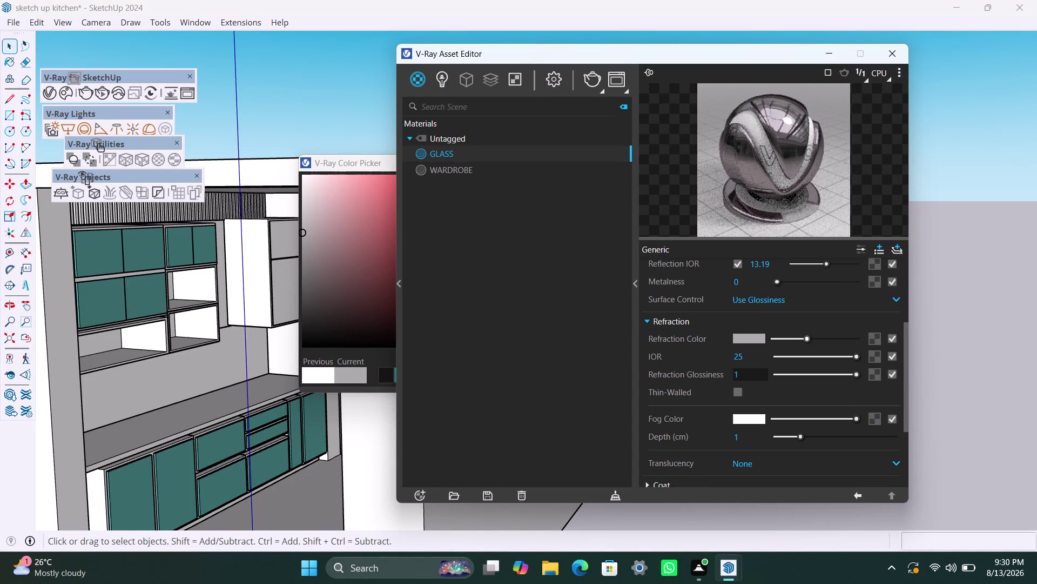
Bring the GLASS refraction IOR down to a low value.
click(750, 359)
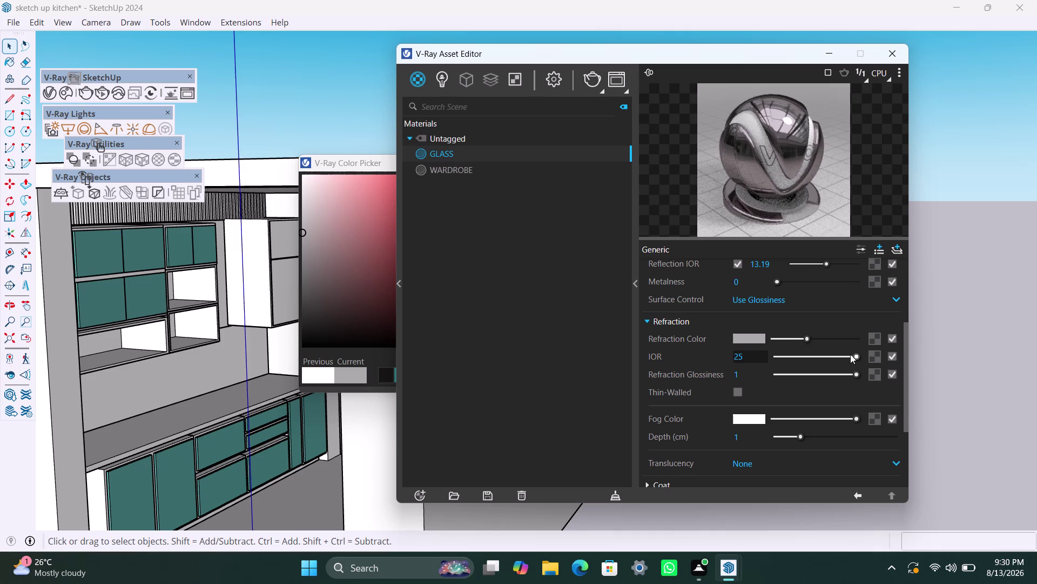
drag(851, 354, 809, 356)
drag(808, 356, 786, 356)
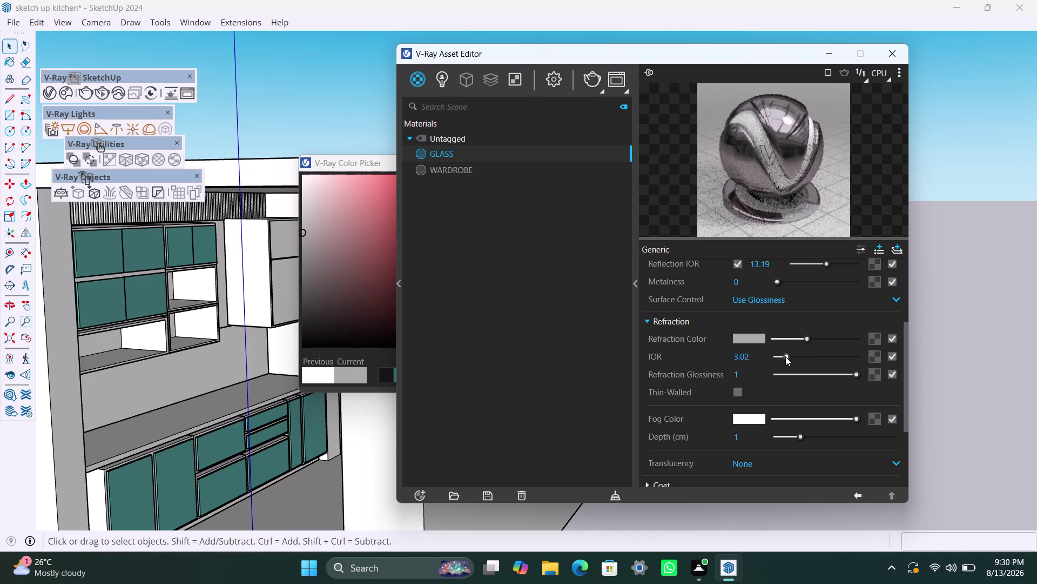
drag(784, 358, 773, 357)
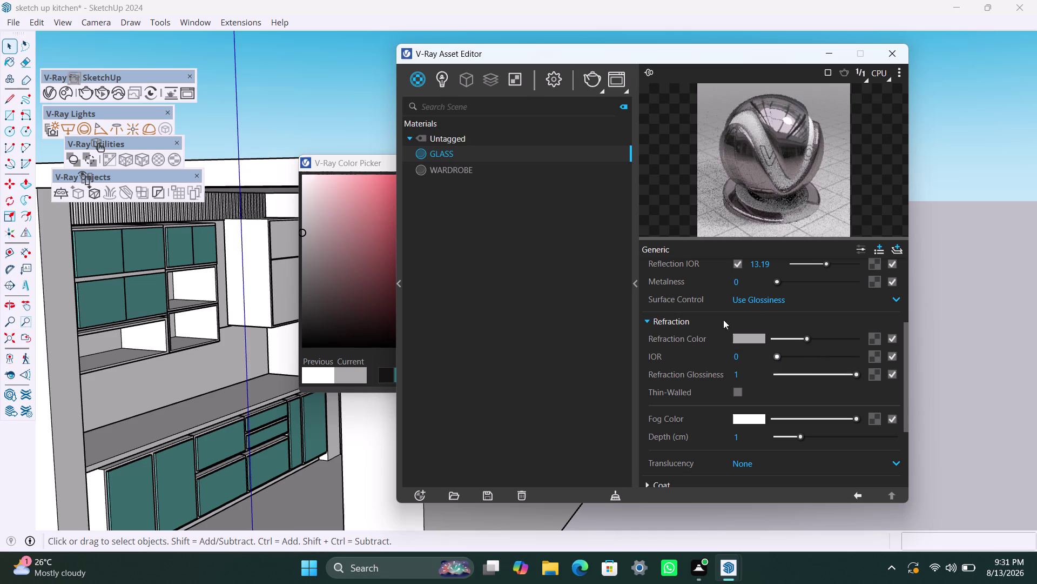
click(467, 170)
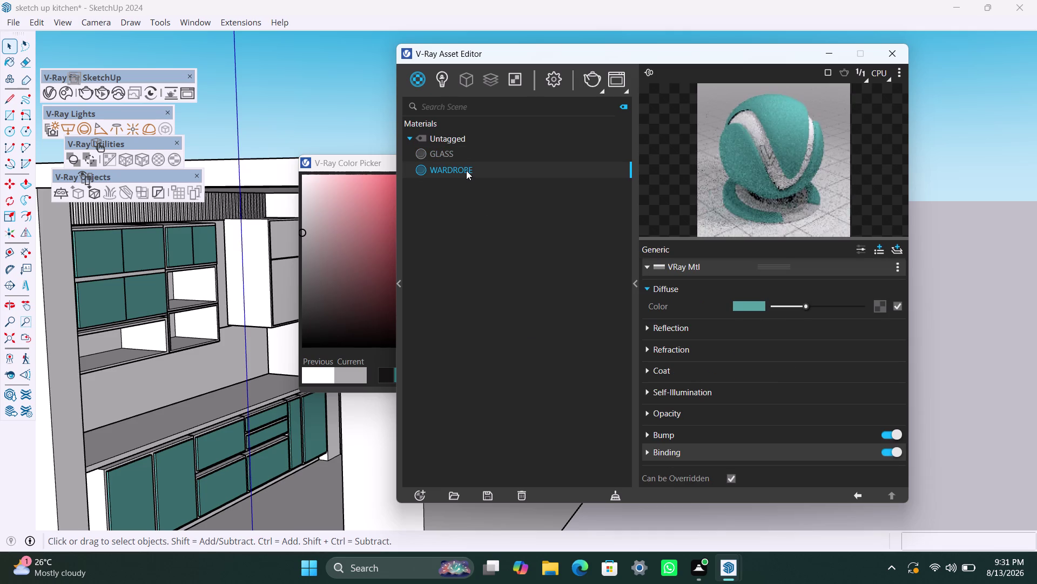
Set the WARDROBE reflection colour to just below full white.
click(645, 327)
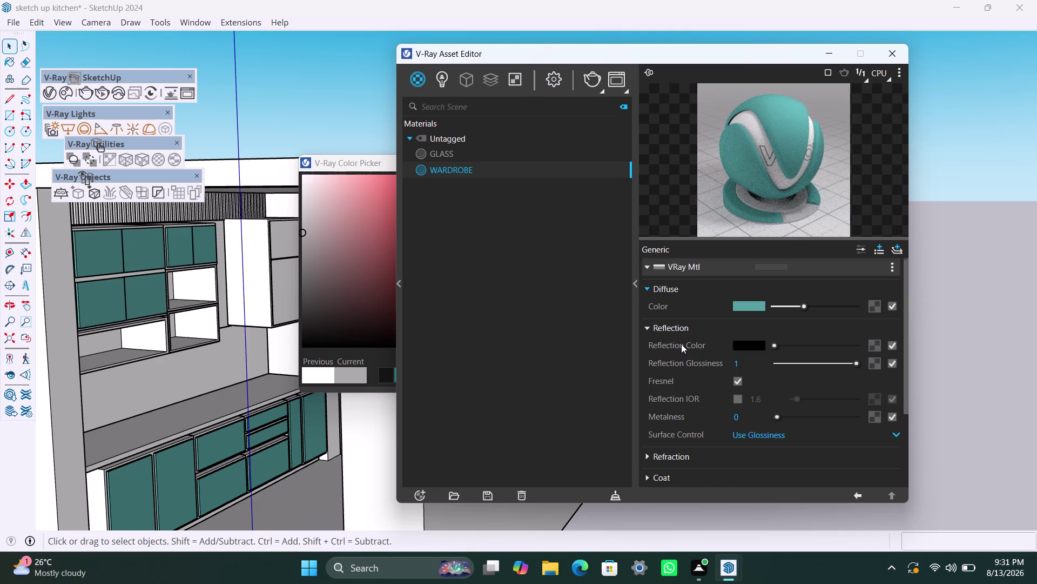
drag(777, 342, 807, 342)
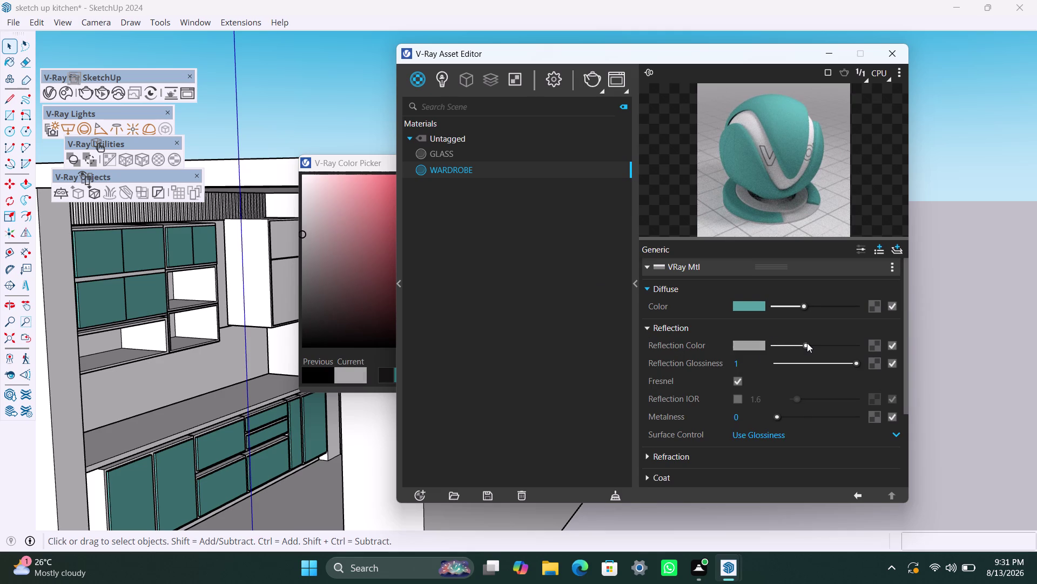
drag(808, 343, 812, 343)
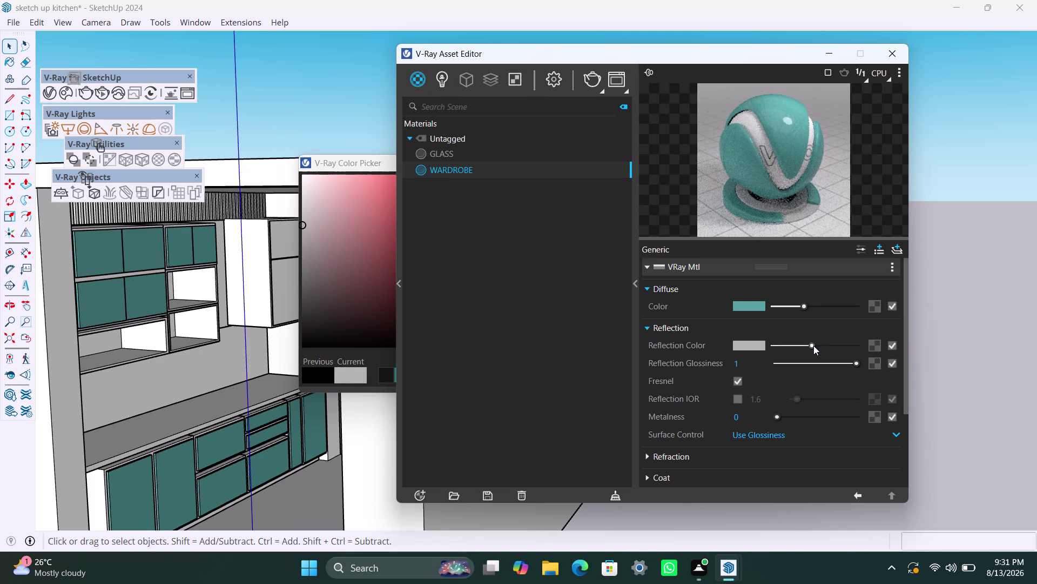
drag(814, 344, 864, 346)
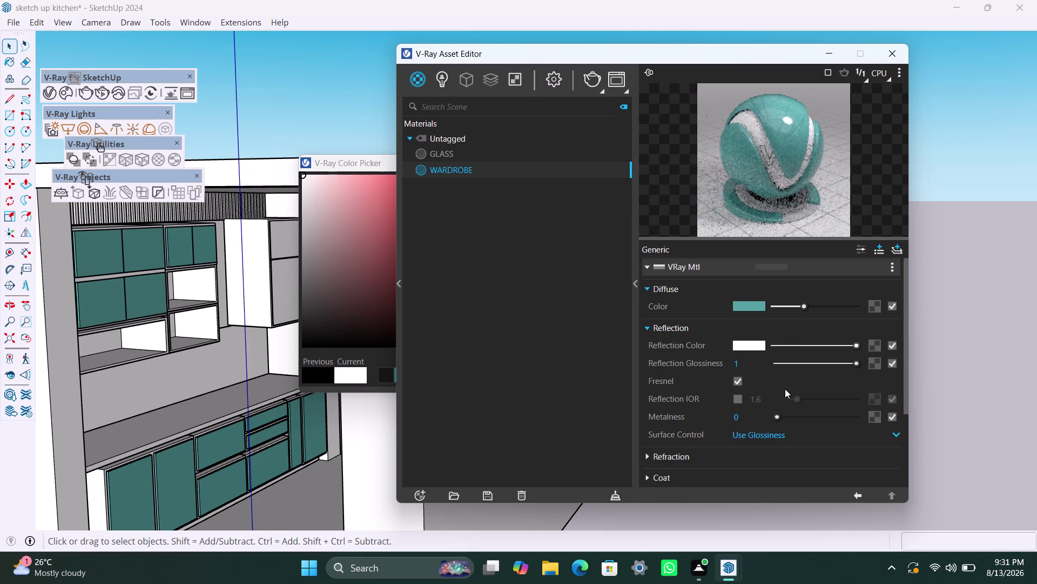
drag(856, 343, 838, 344)
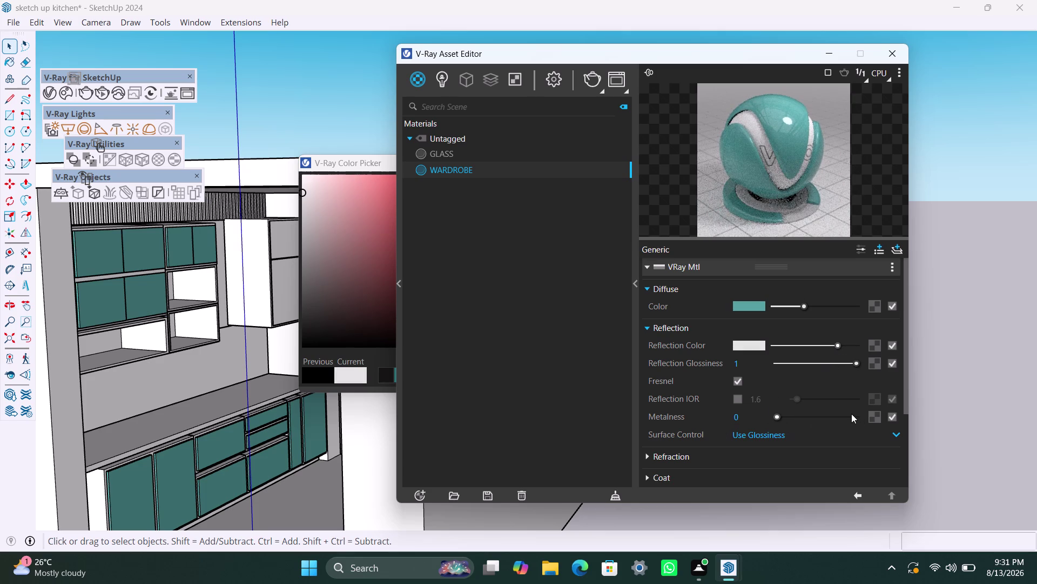
Set WARDROBE metalness to 0.35 and keep Surface Control on Use Glossiness.
drag(780, 413, 817, 414)
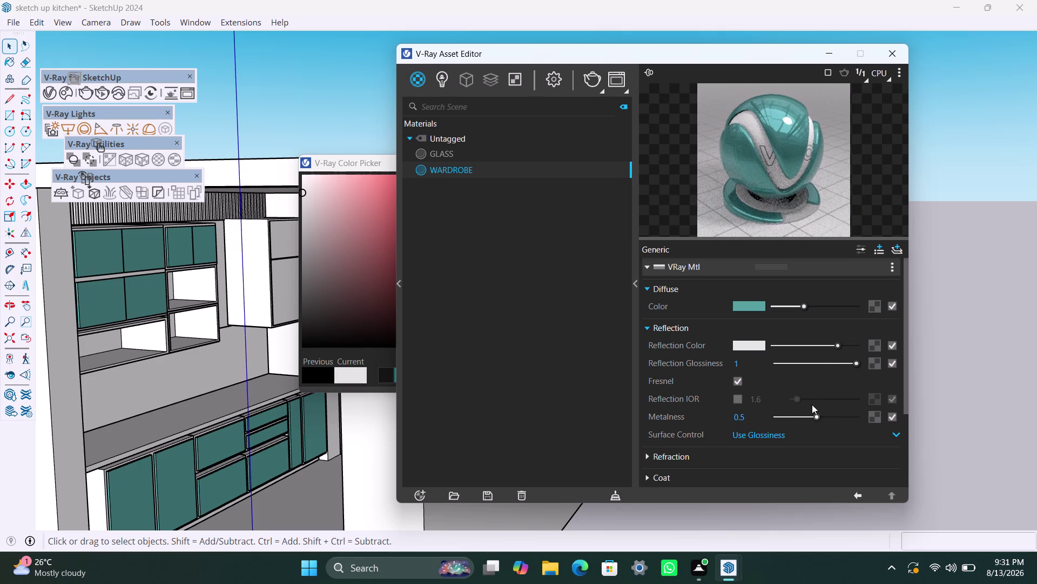
drag(814, 414, 804, 413)
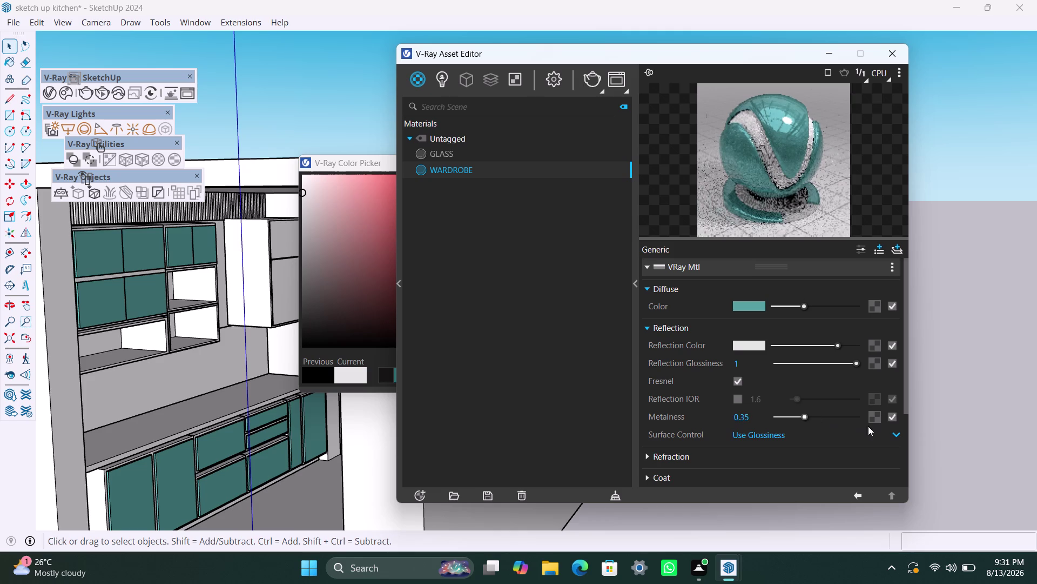
click(902, 428)
click(889, 431)
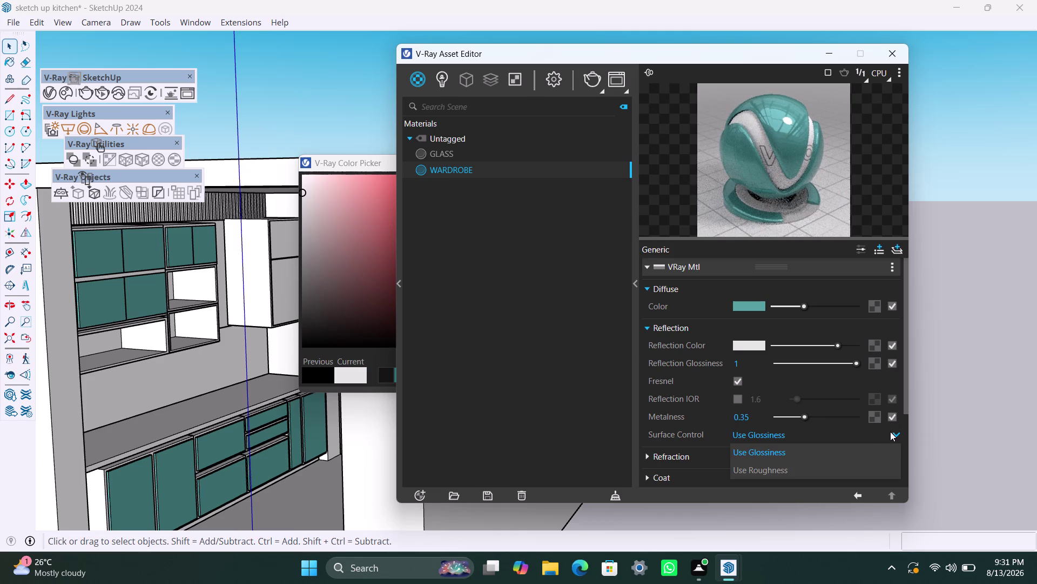
click(886, 433)
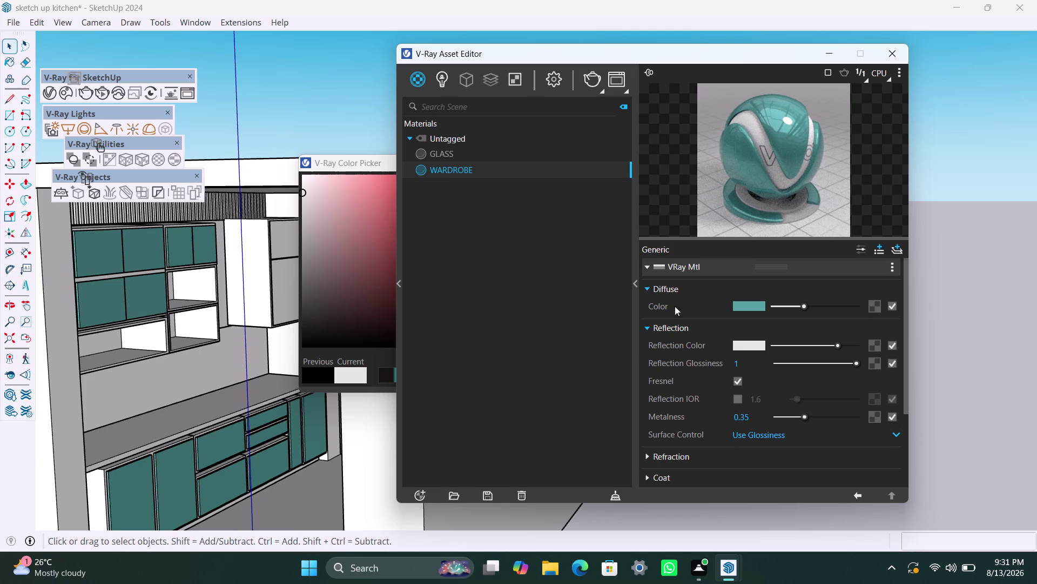
right_click(514, 169)
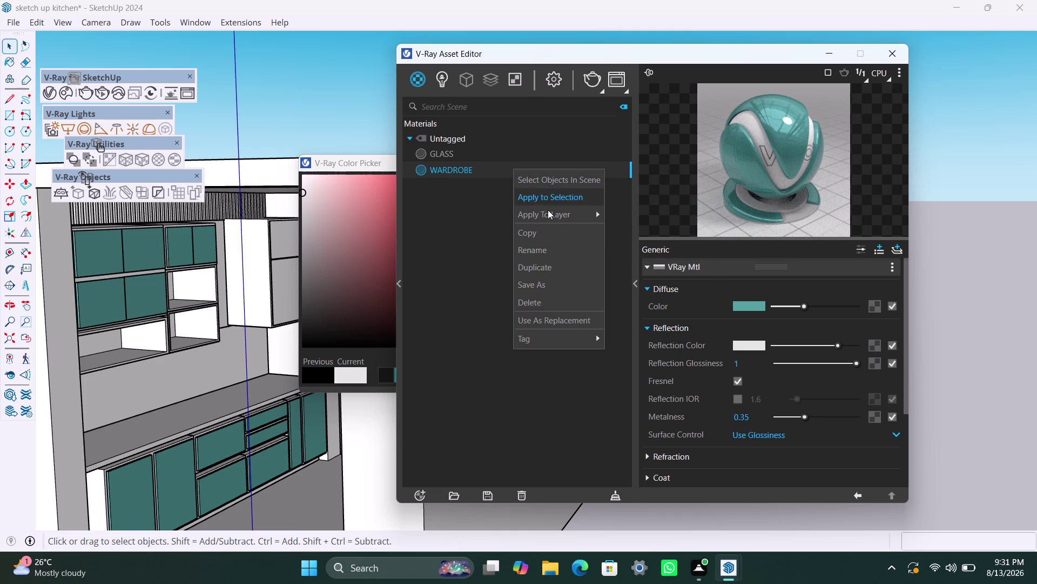
Try selecting upper cabinet doors and applying WARDROBE from its actions menu.
click(552, 201)
click(186, 237)
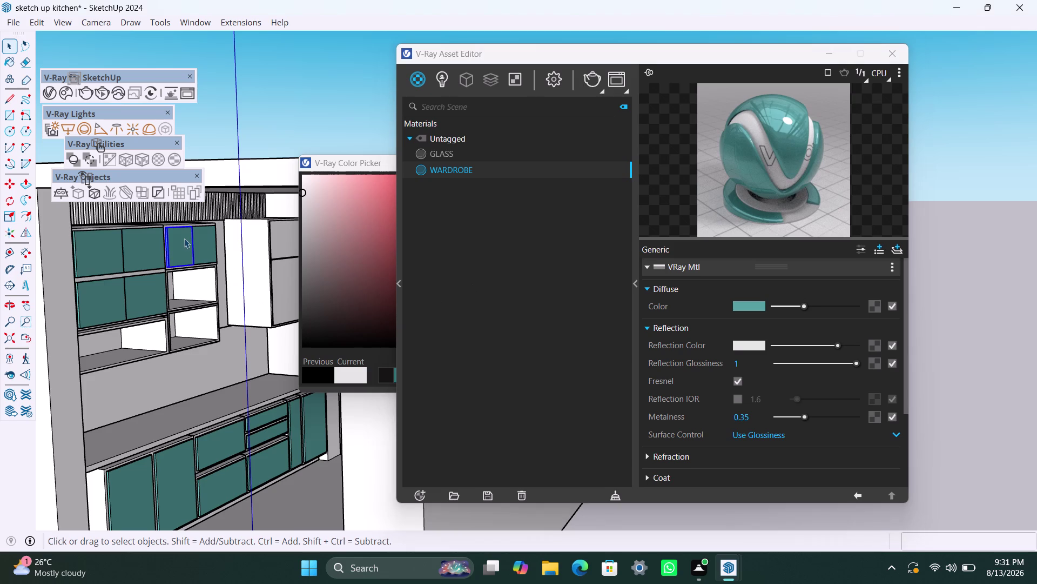
right_click(470, 167)
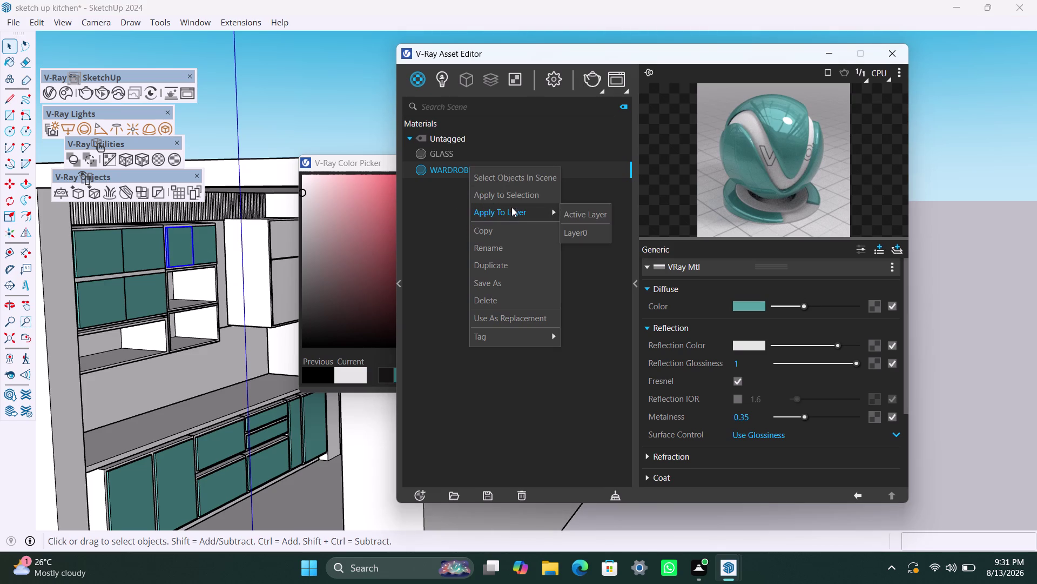
click(513, 197)
click(205, 250)
right_click(206, 249)
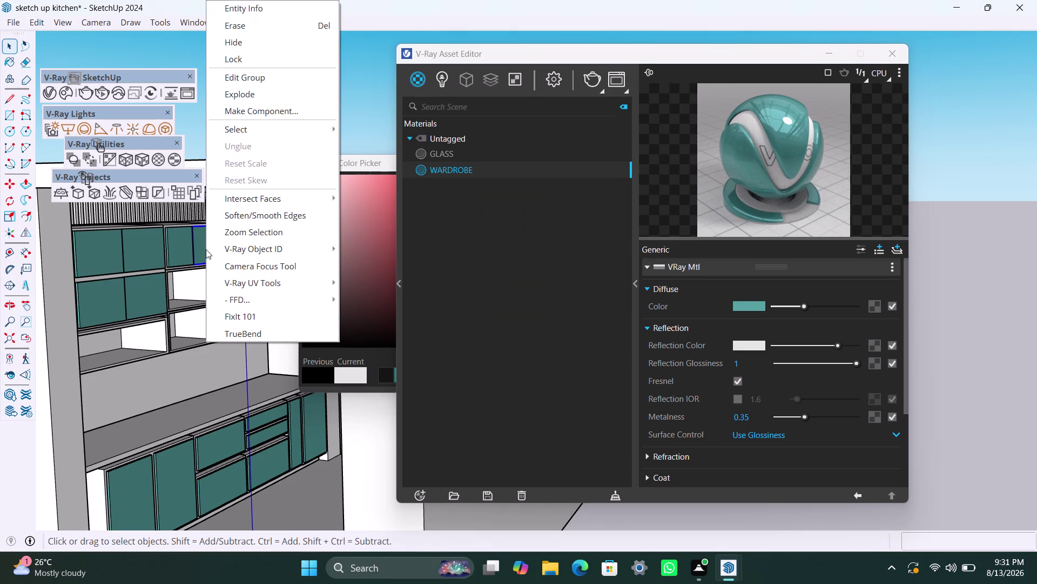
click(454, 164)
click(460, 171)
right_click(460, 171)
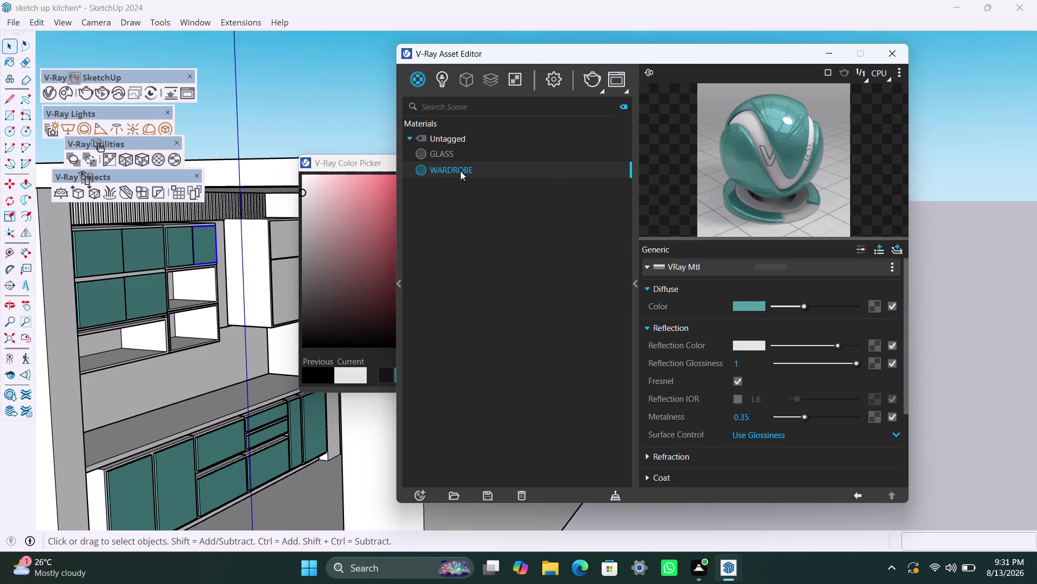
click(498, 207)
click(149, 244)
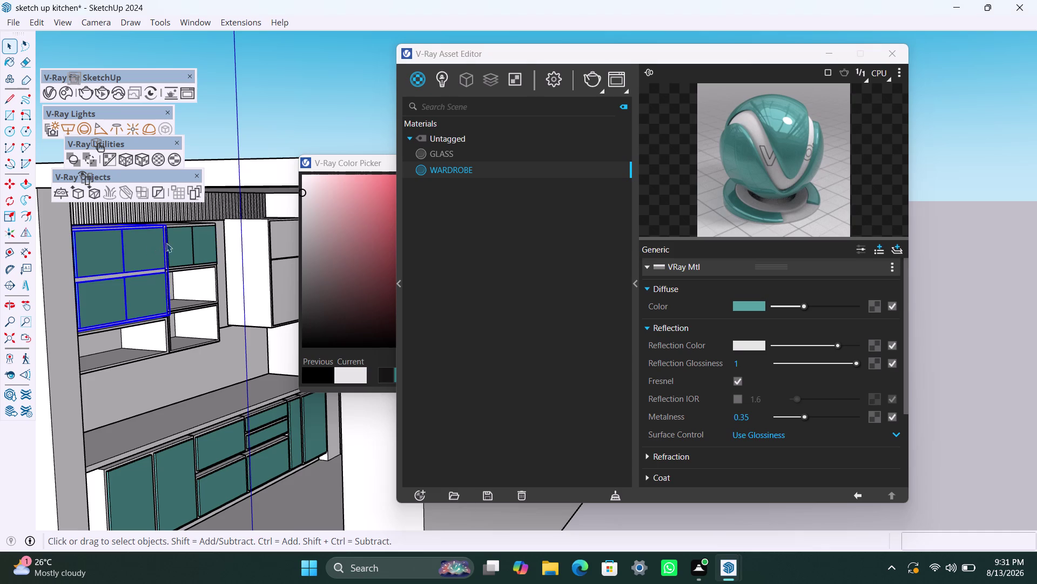
Enter the upper-left cabinet group and apply WARDROBE to its upper door.
double_click(148, 252)
double_click(148, 252)
click(148, 252)
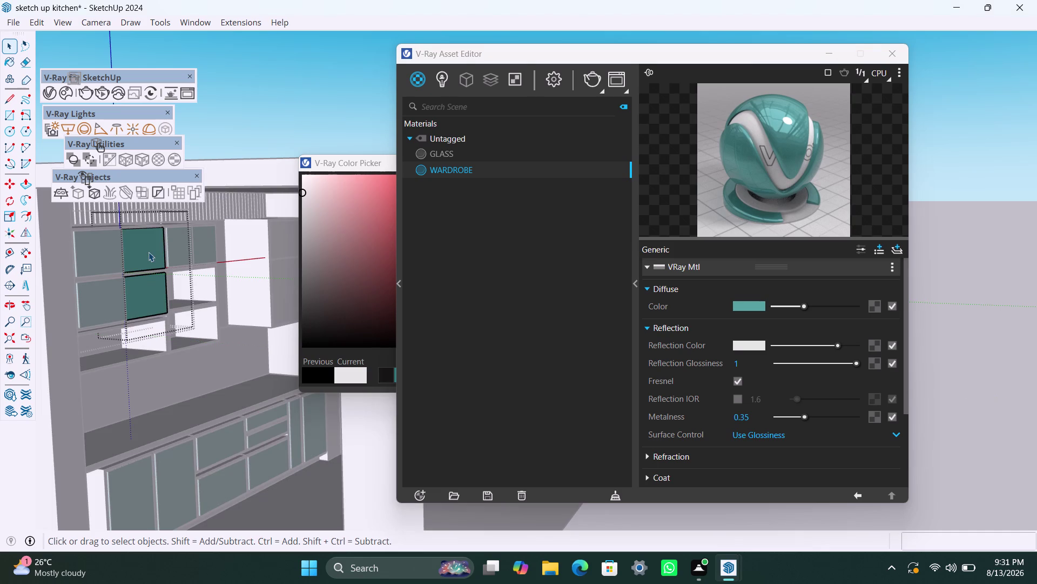
right_click(480, 170)
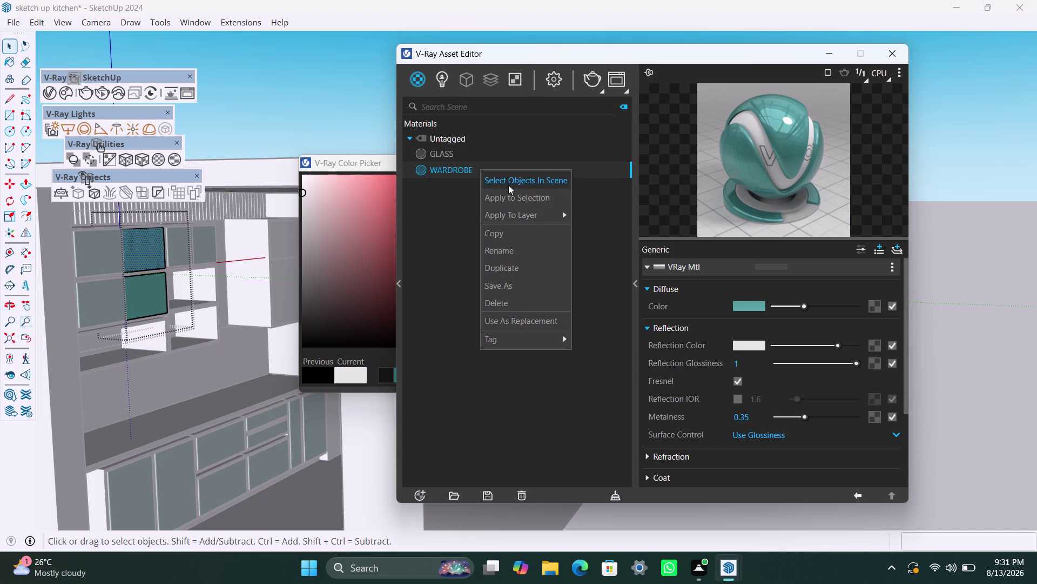
click(512, 199)
Apply WARDROBE to the cabinet's lower door, then select GLASS in the Asset Editor.
triple_click(153, 281)
click(153, 280)
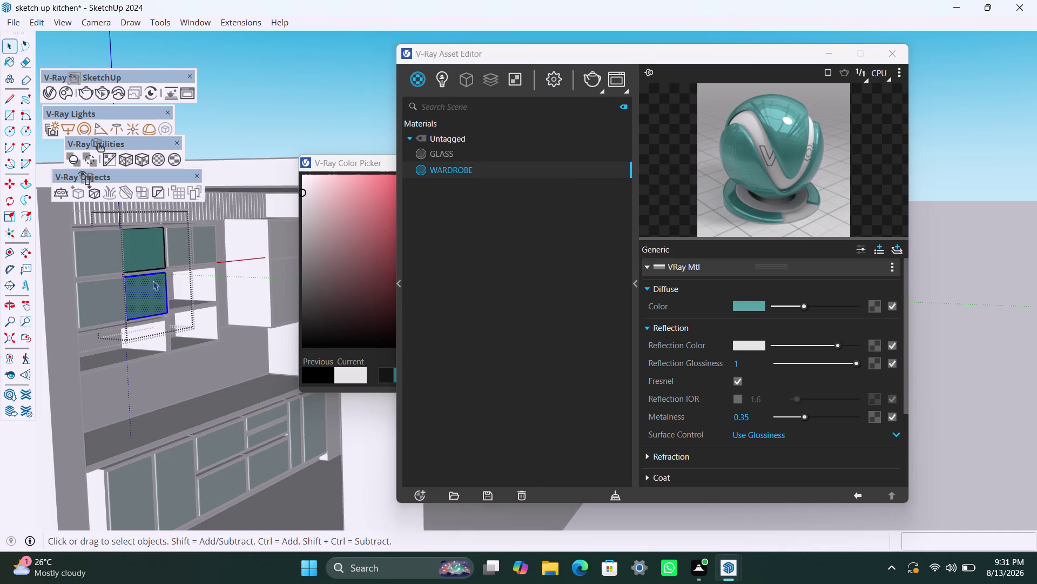
right_click(453, 173)
click(491, 205)
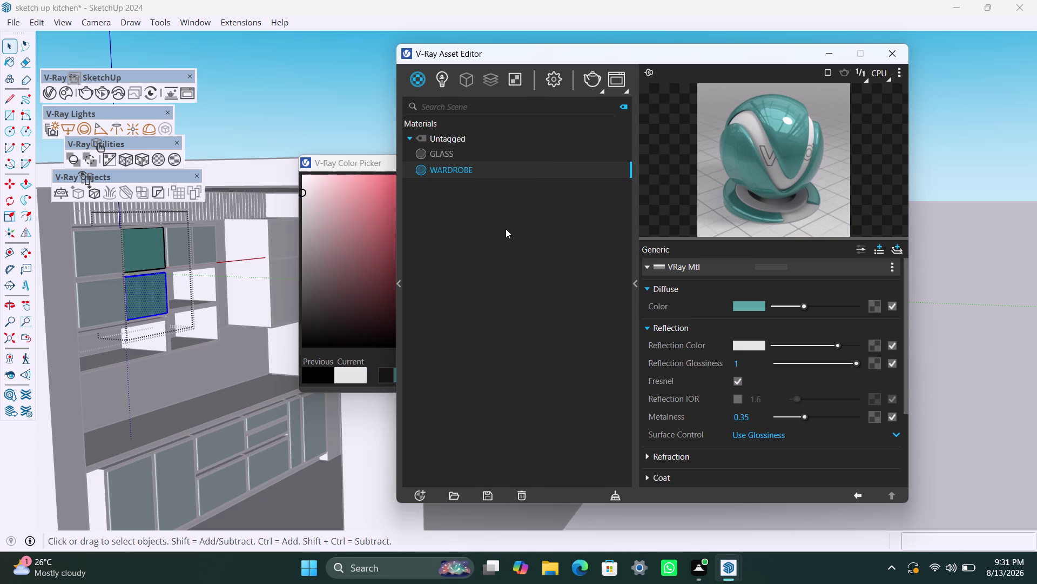
click(562, 322)
click(453, 154)
click(460, 170)
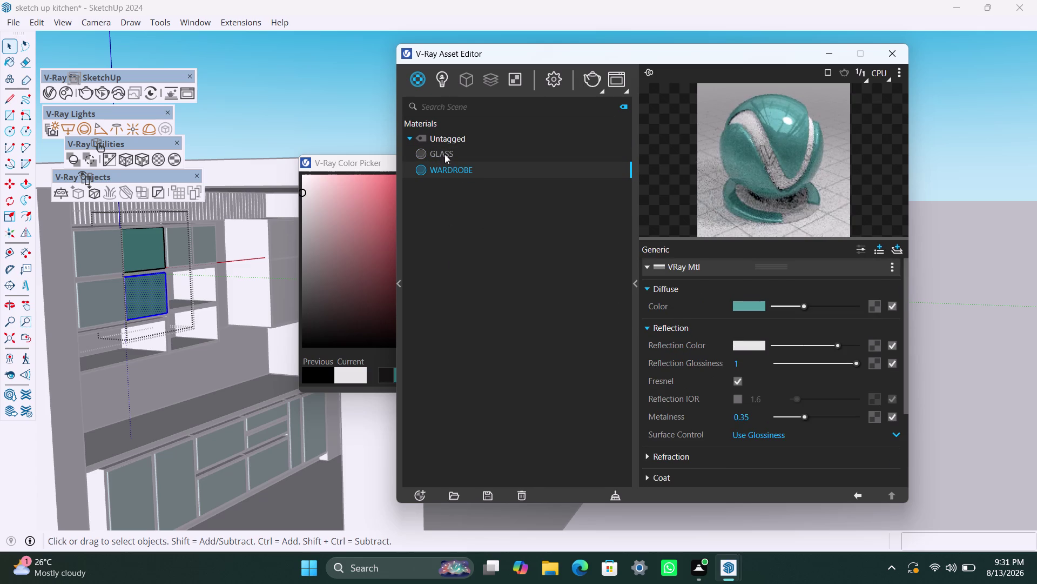
click(445, 154)
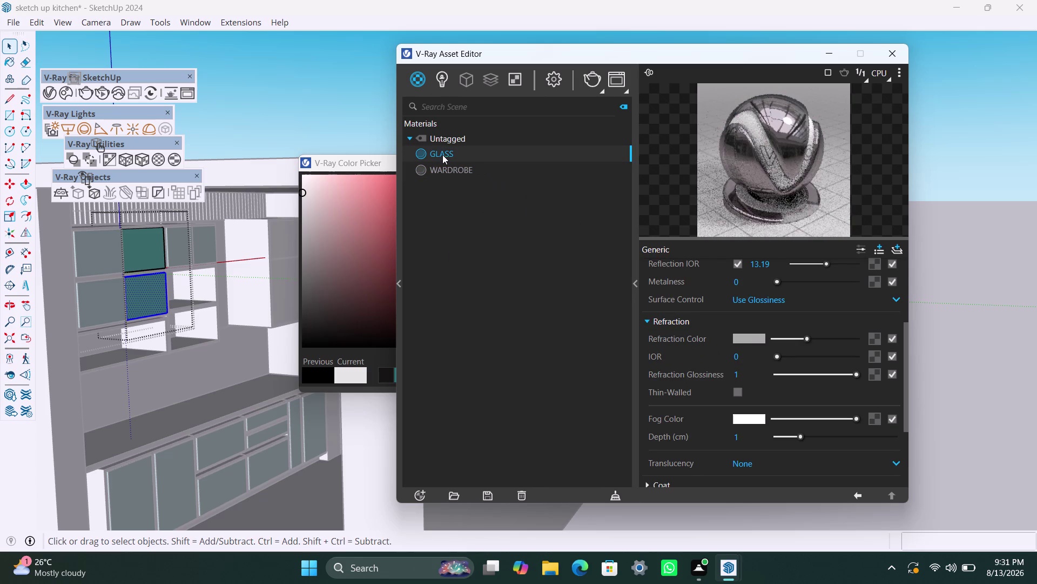
Push the GLASS Refraction Color slider to full white, then back to mid-grey.
drag(808, 337, 809, 337)
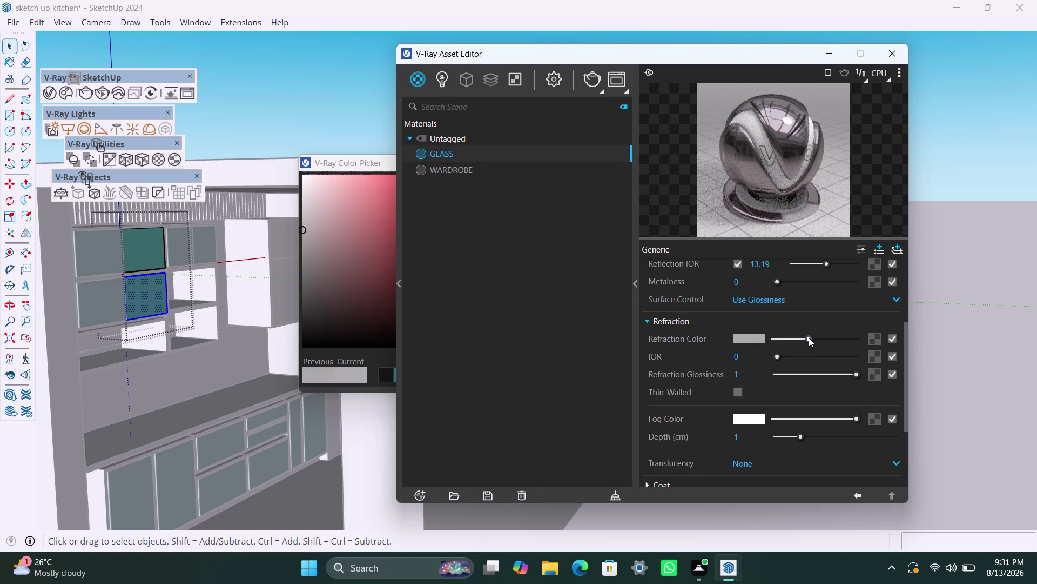
drag(809, 338, 824, 337)
drag(822, 334, 855, 334)
drag(822, 333, 860, 336)
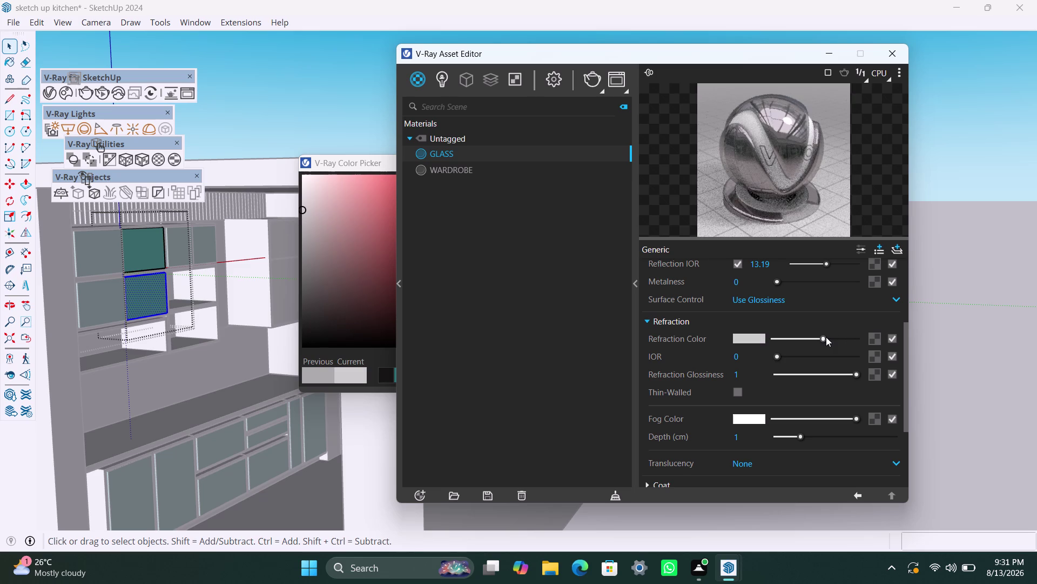
drag(824, 335, 860, 339)
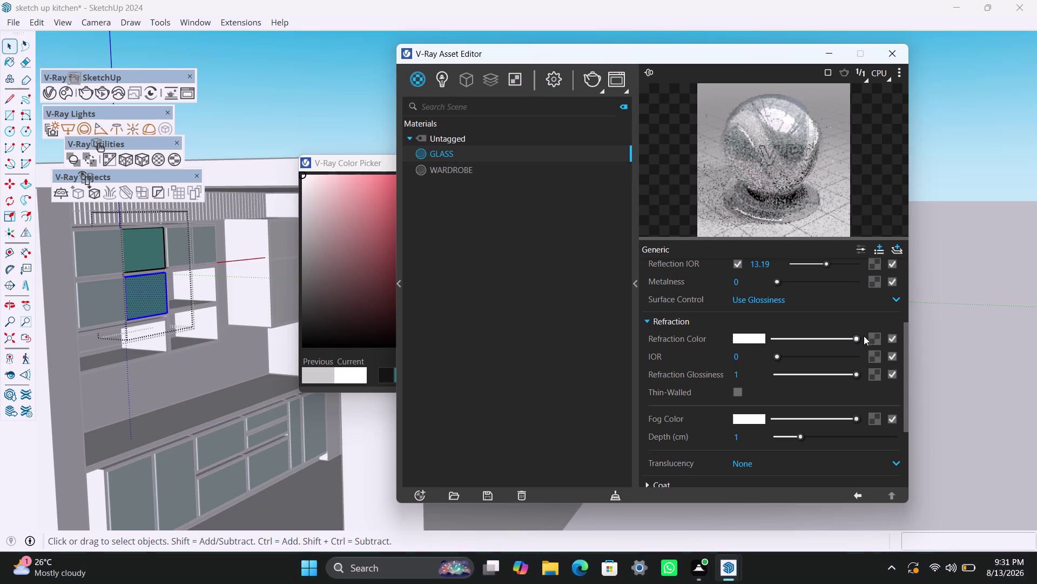
drag(856, 341, 856, 340)
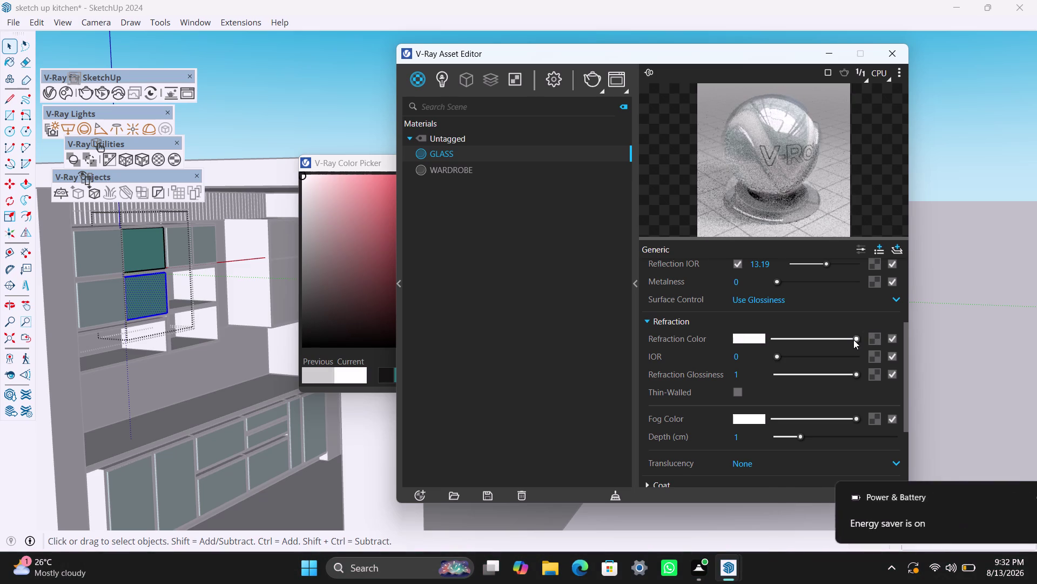
drag(856, 341, 807, 346)
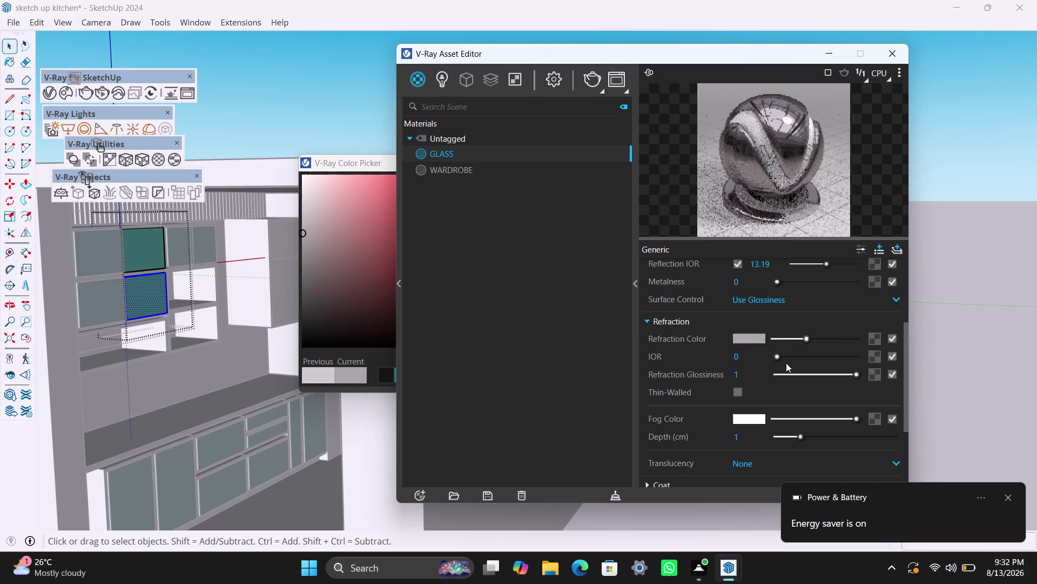
scroll(down, 3)
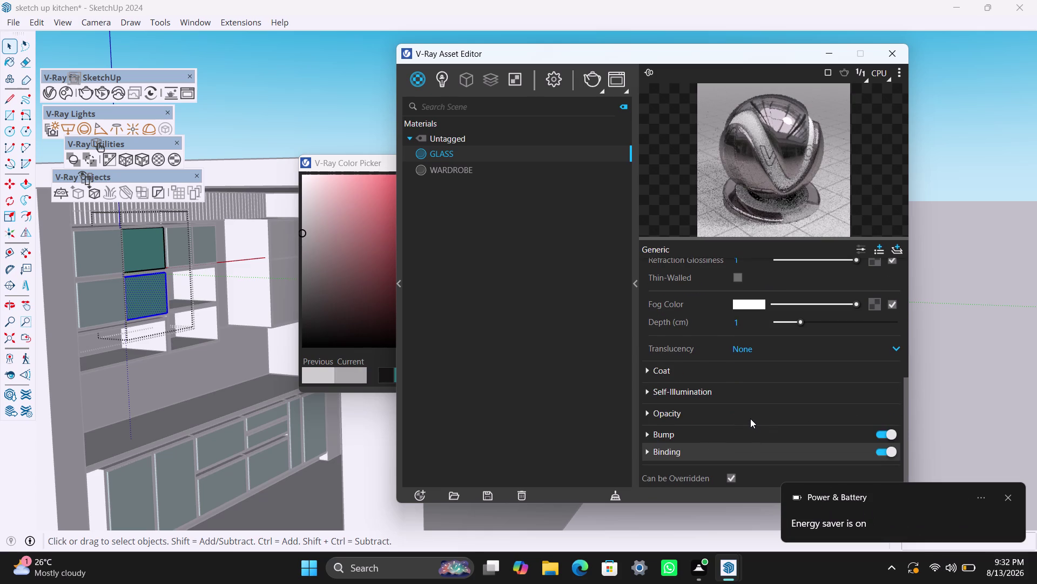